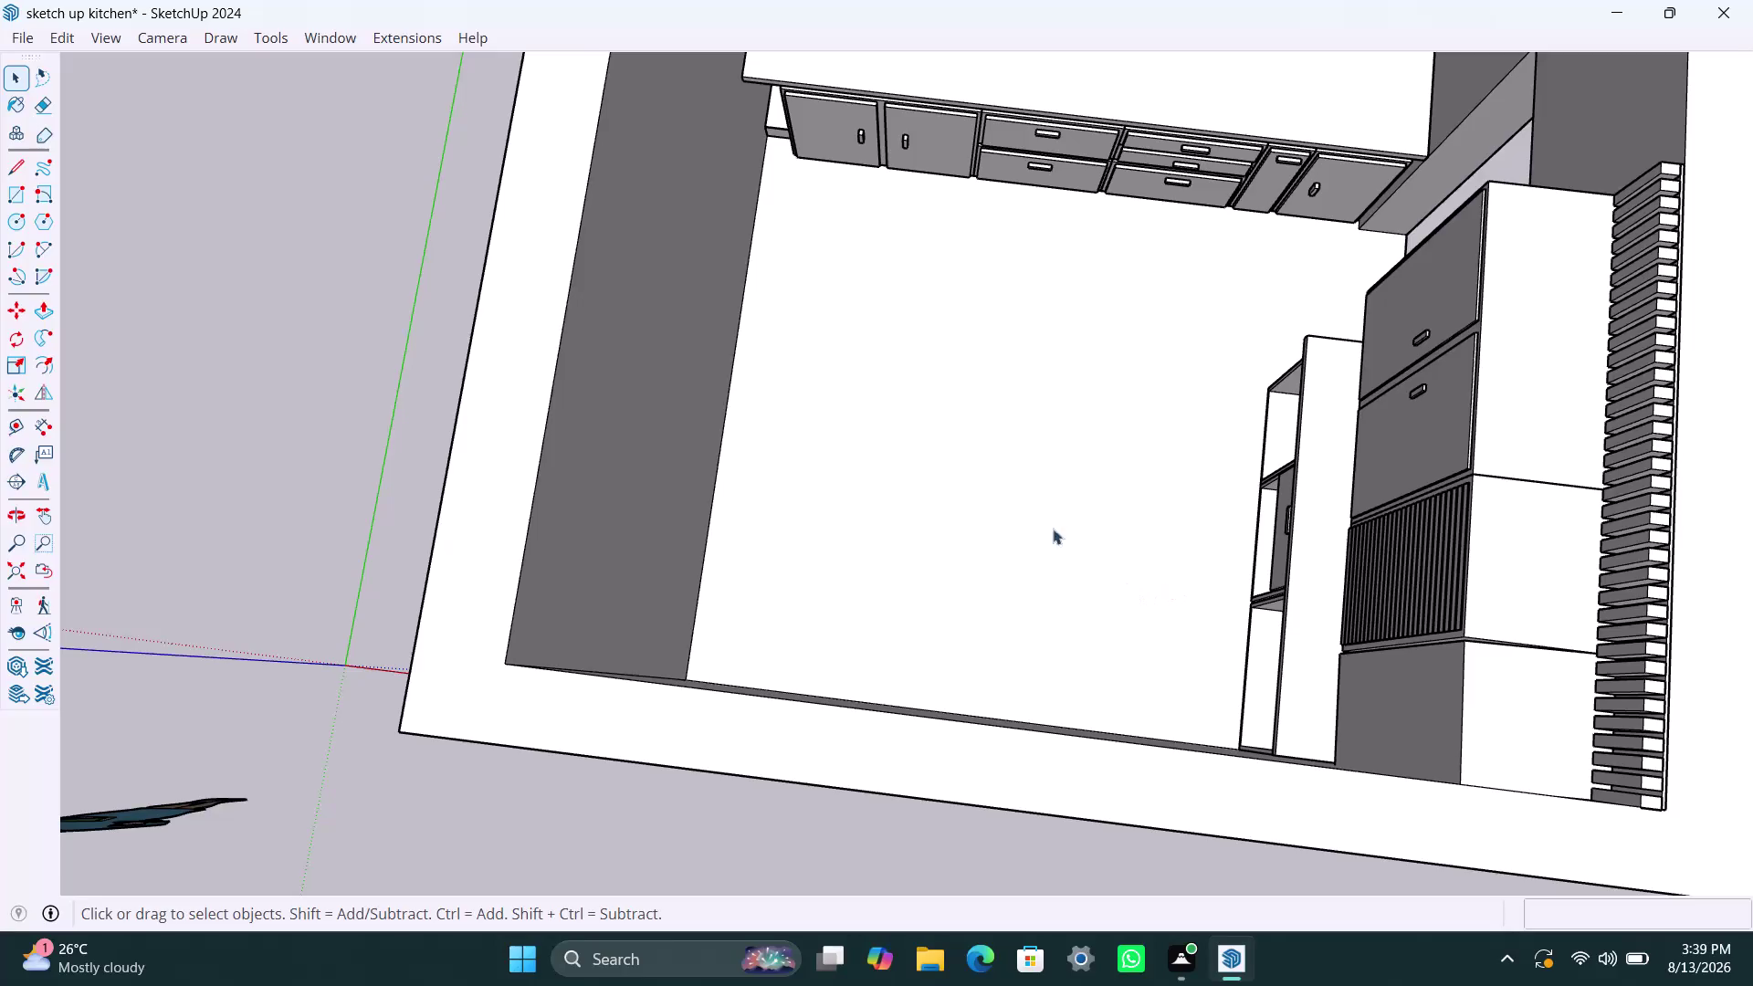
Orbit above the room, looking down over the tall units and front wall.
scroll(down, 3)
scroll(down, 3)
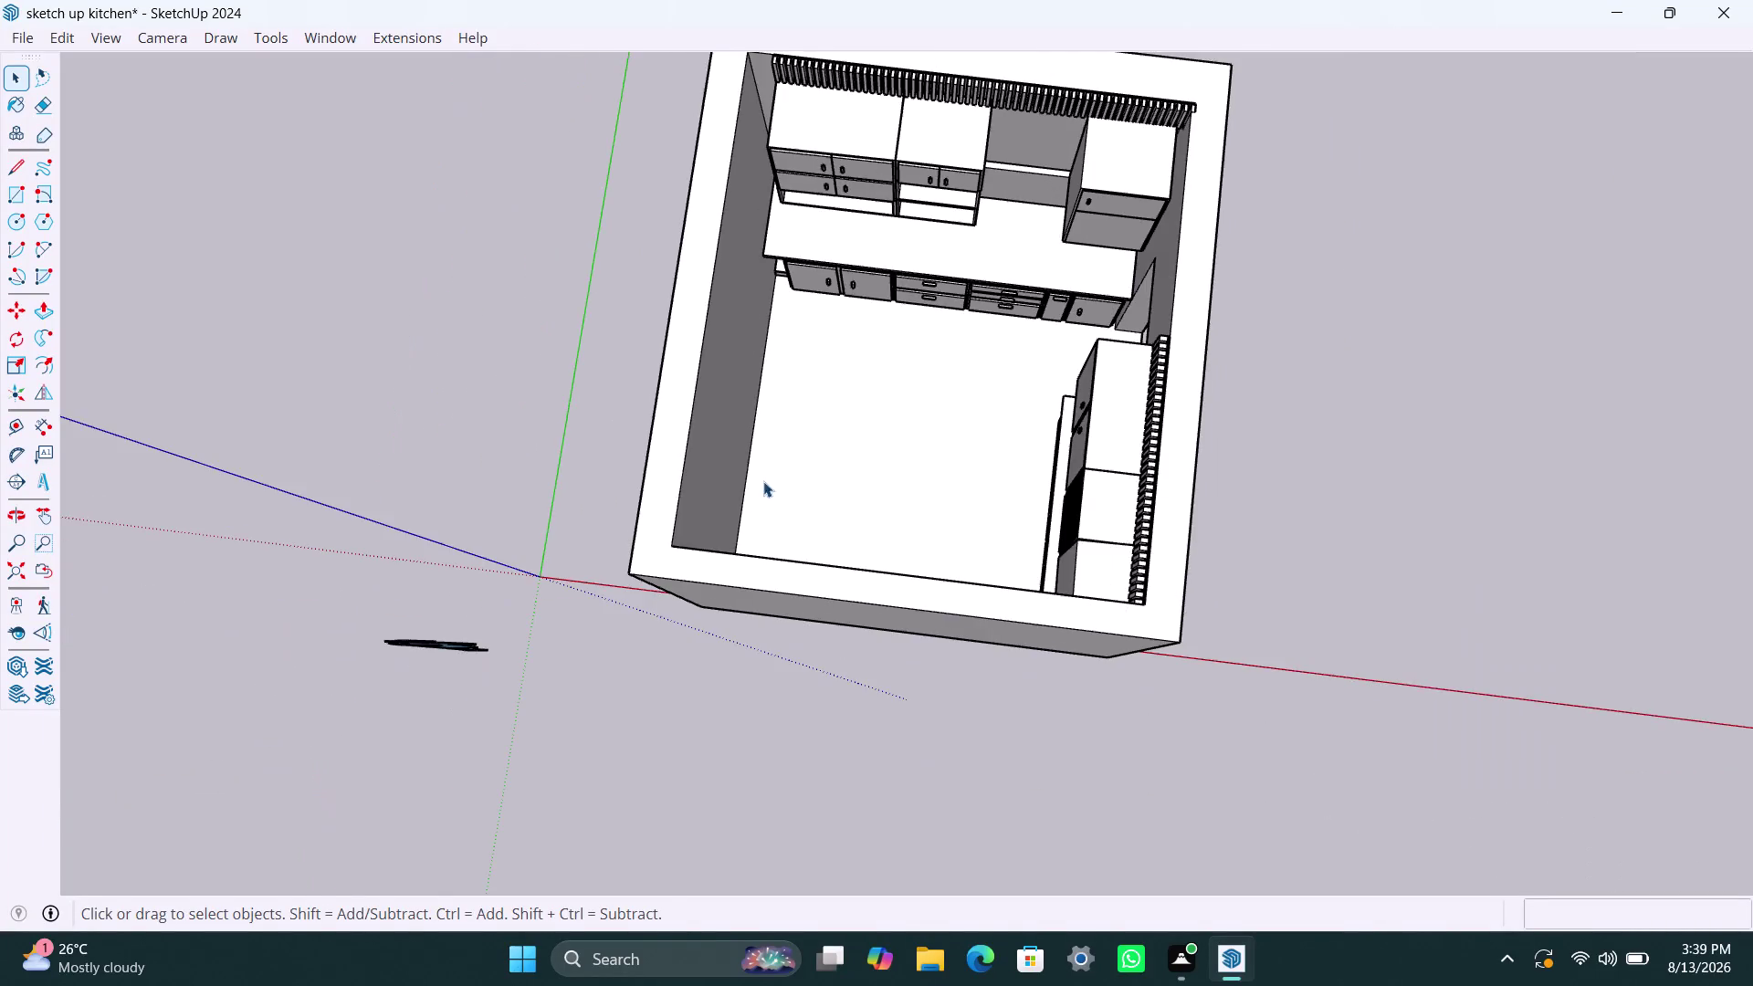
middle_drag(747, 521, 1437, 566)
scroll(down, 3)
scroll(up, 3)
middle_drag(758, 559, 759, 563)
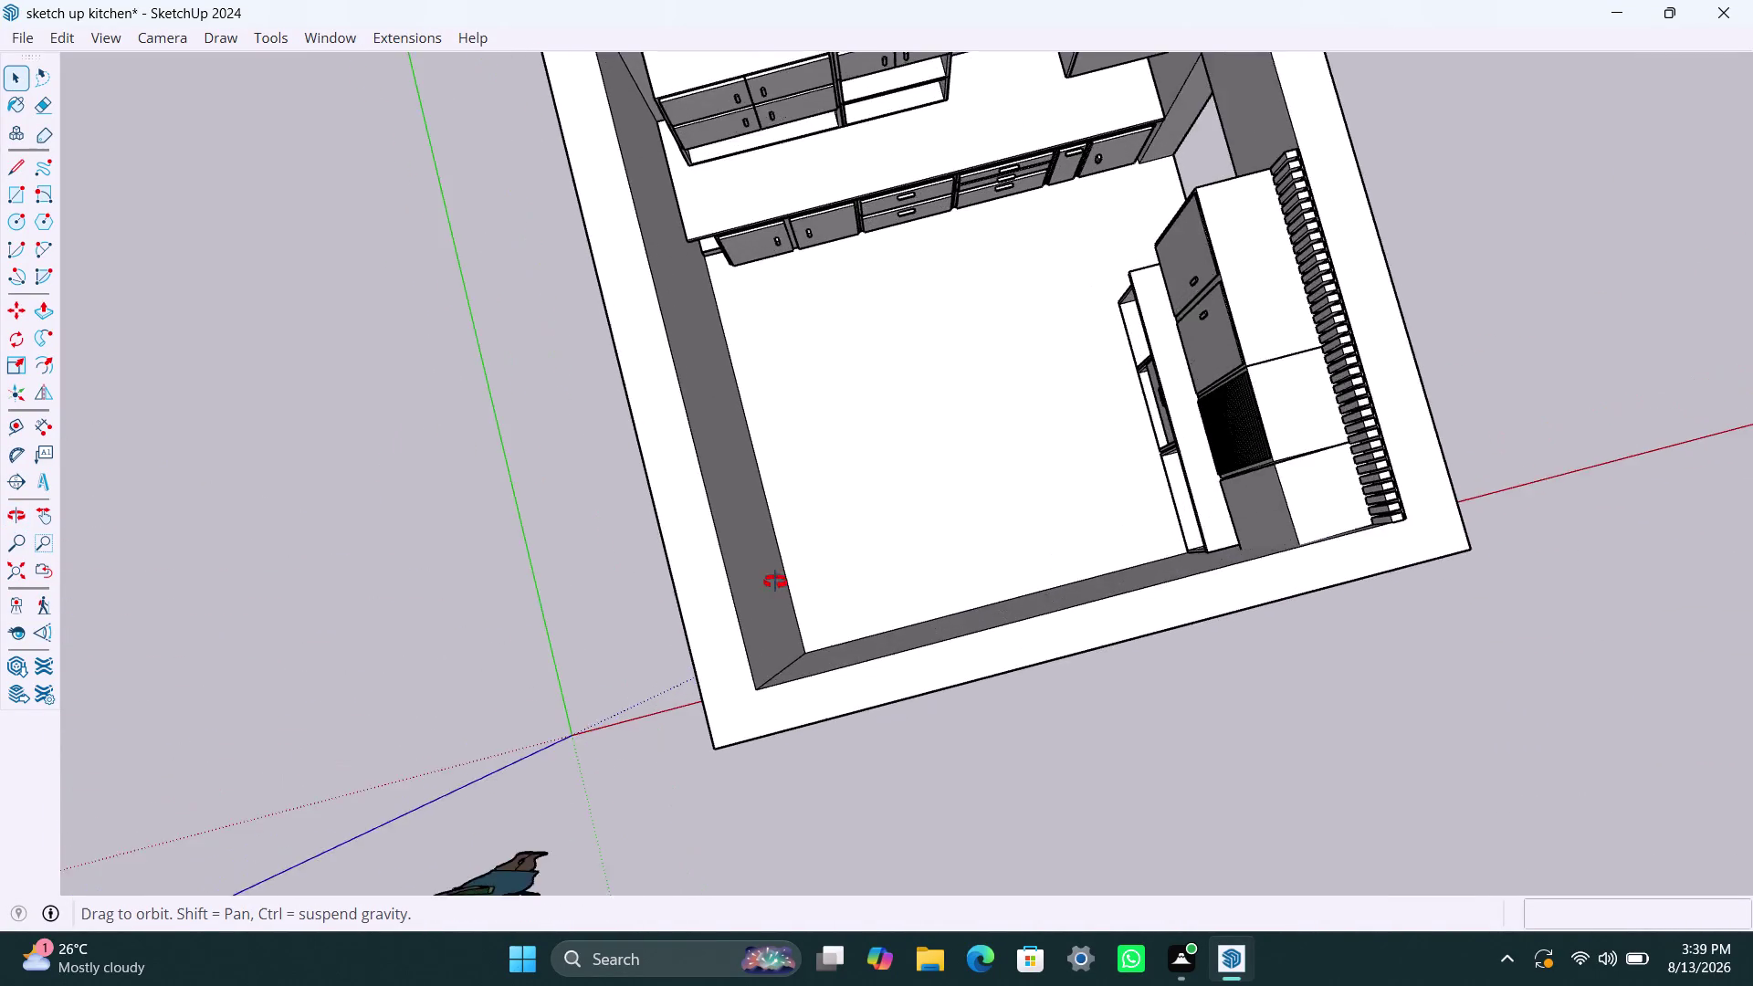
middle_drag(759, 563, 984, 494)
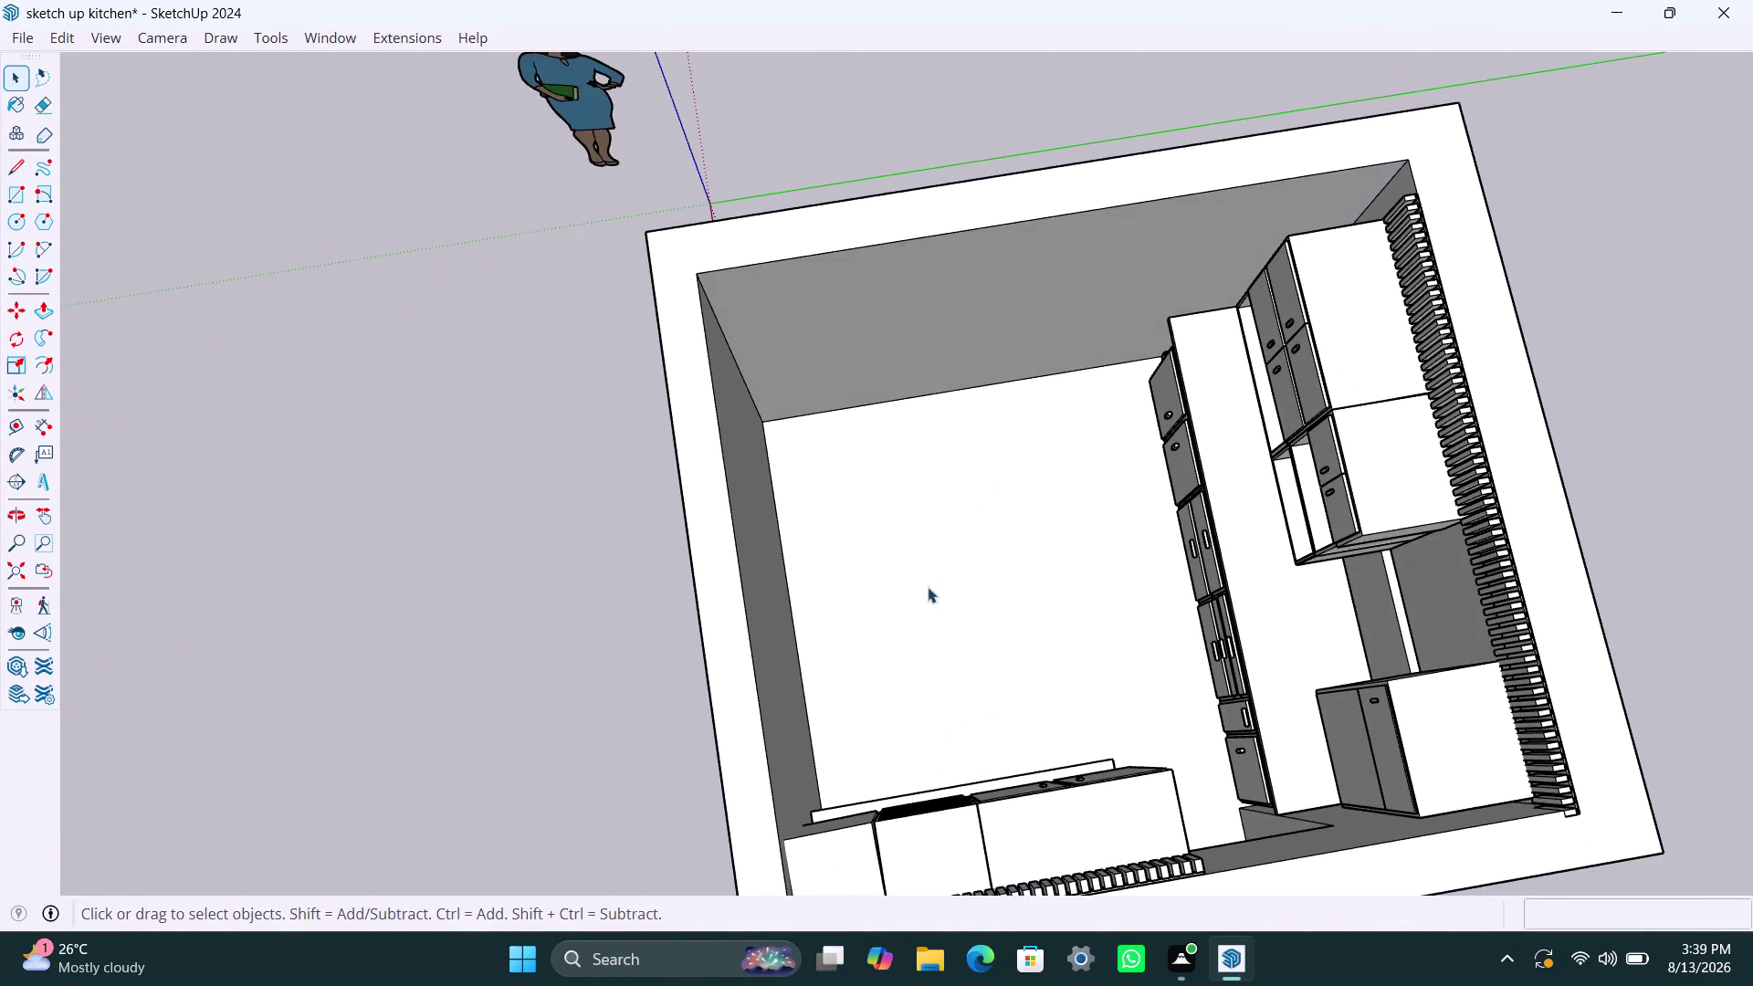
scroll(up, 3)
middle_drag(800, 641, 1496, 499)
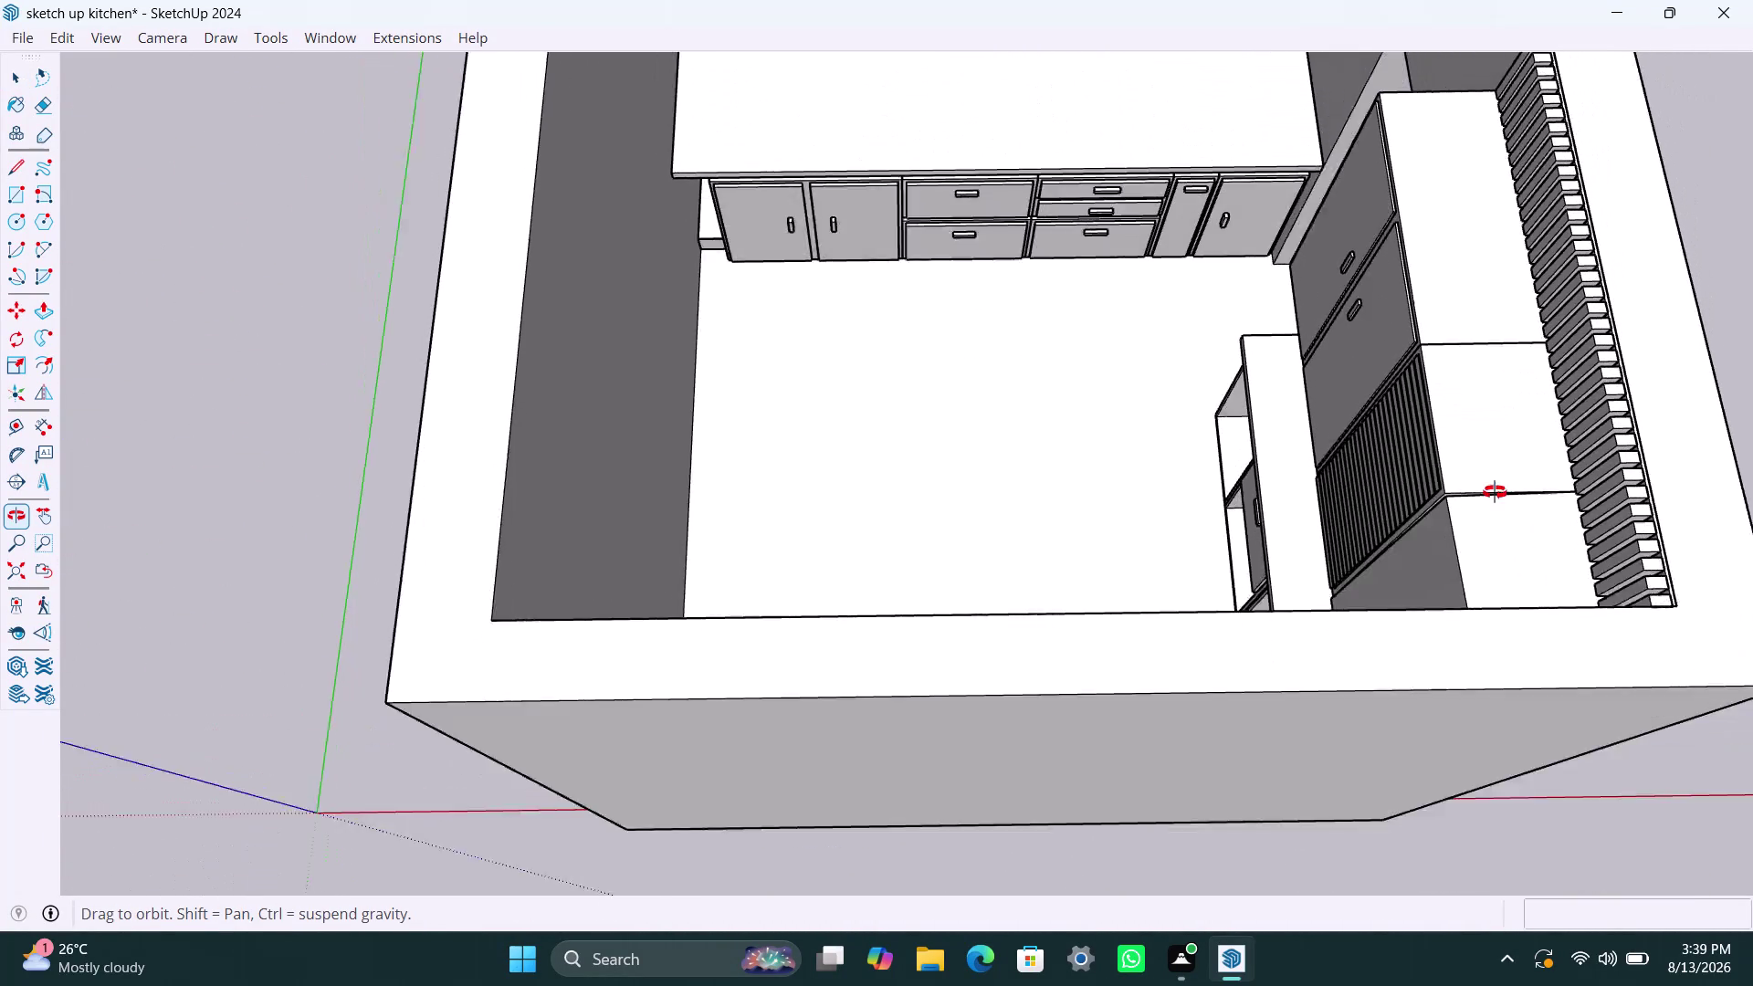
middle_drag(1496, 499, 1482, 486)
scroll(up, 3)
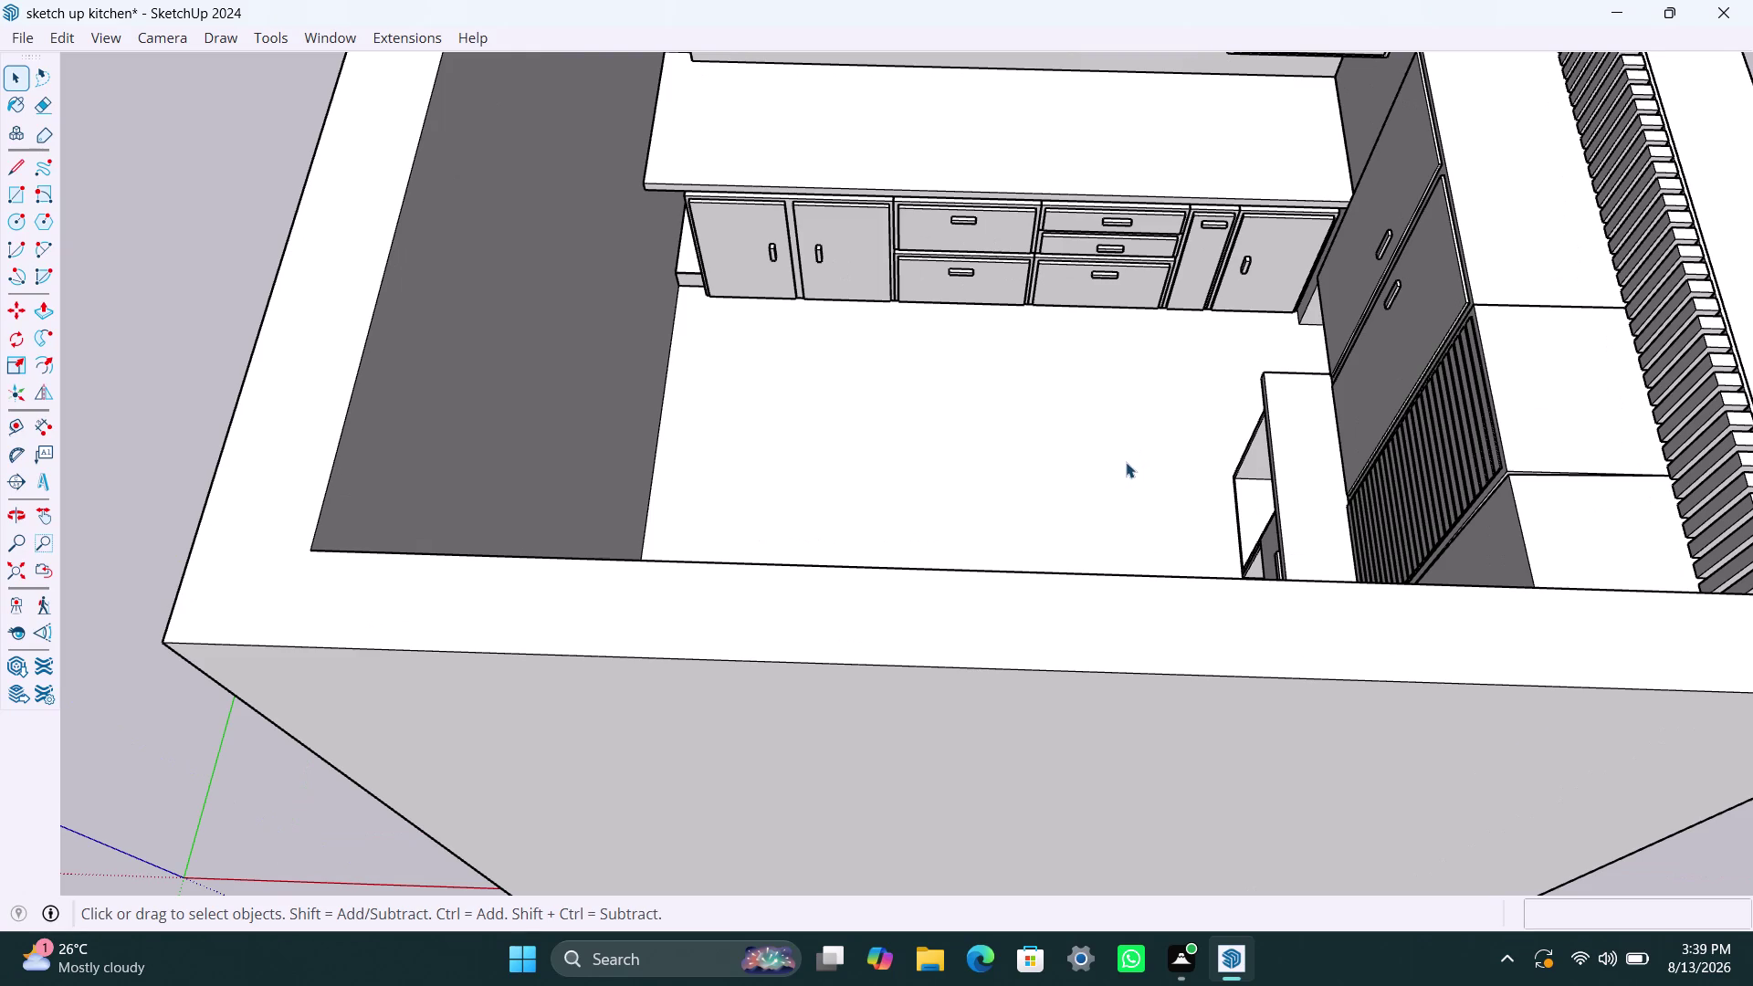
Orbit past the tall units, slatted panel and wall cabinets, settling on the countertop.
middle_drag(1127, 452, 1087, 763)
scroll(up, 3)
middle_drag(1037, 704, 1043, 636)
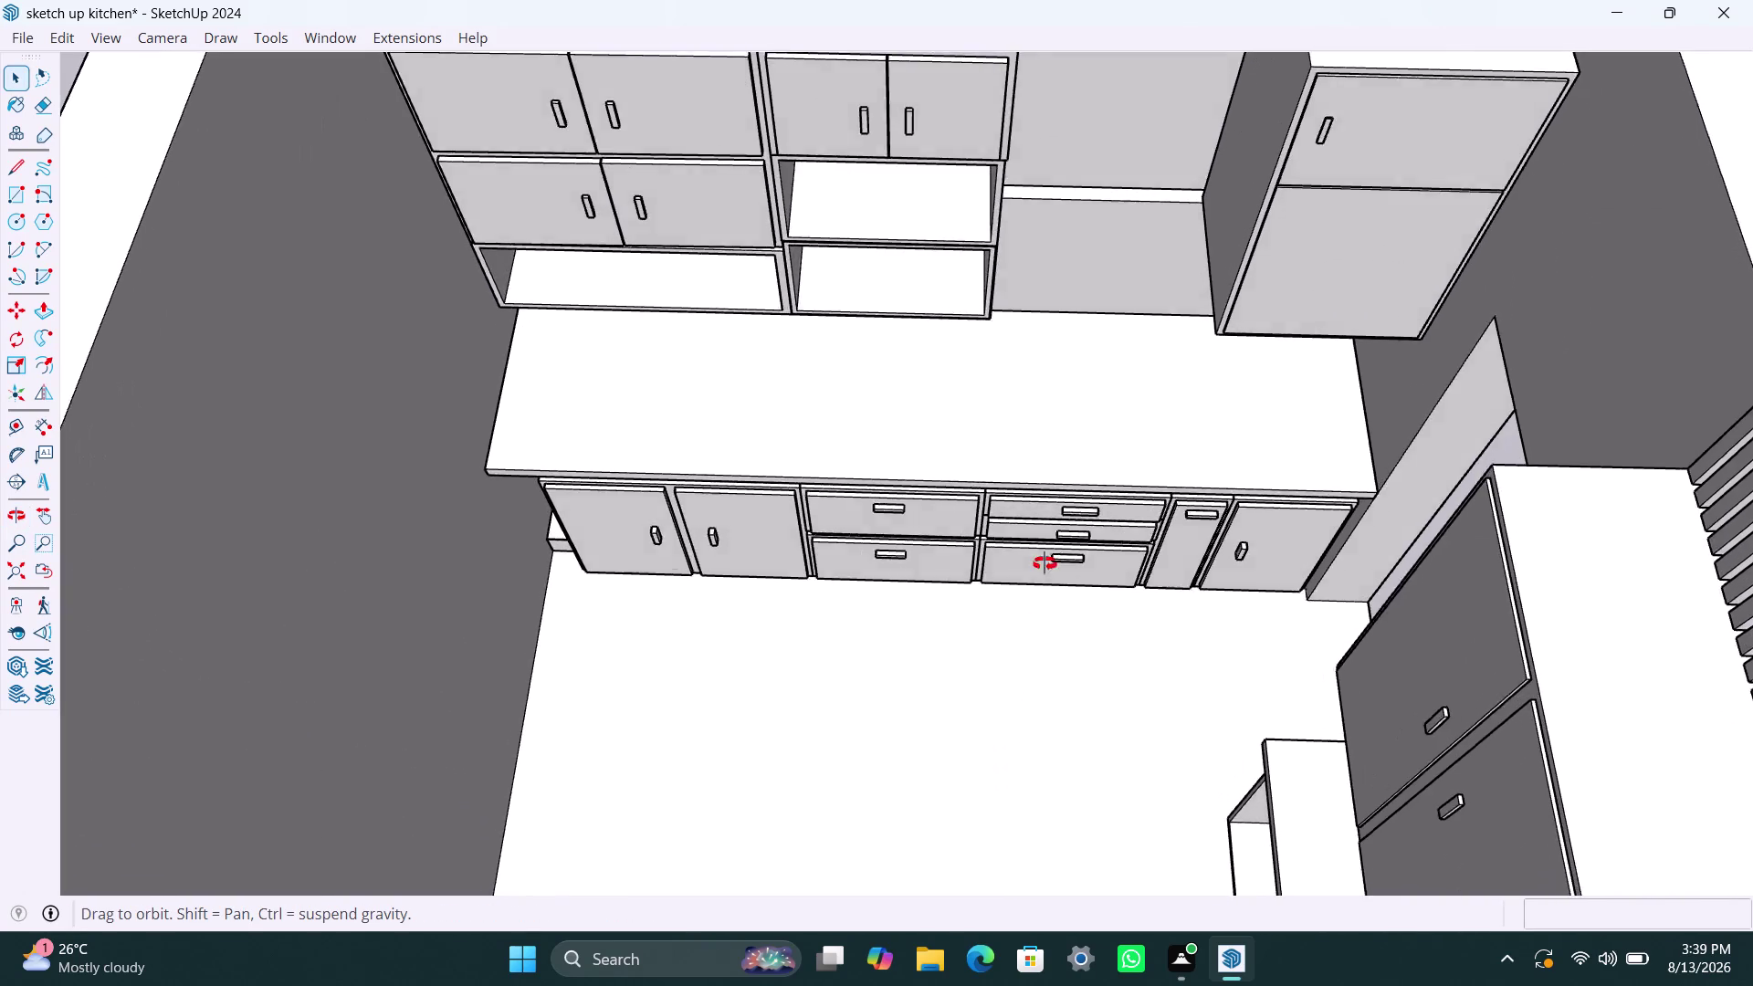
middle_drag(1043, 637, 1045, 407)
scroll(down, 3)
middle_drag(1068, 438, 1051, 588)
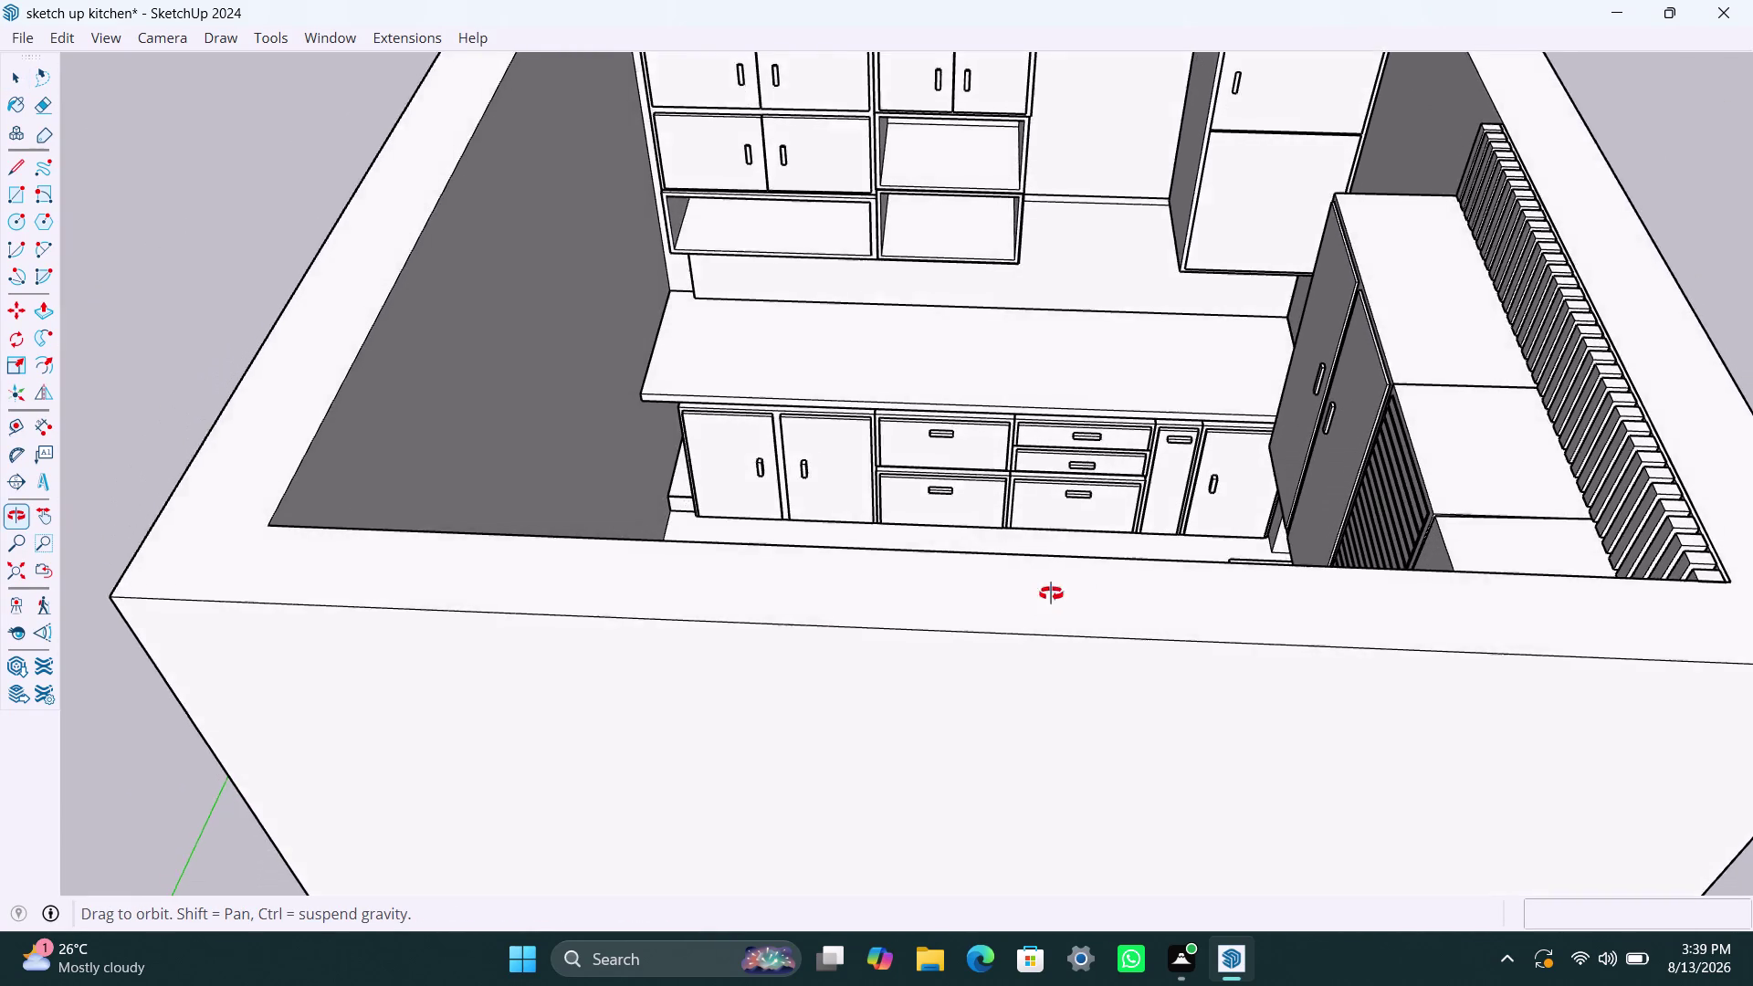
middle_drag(1051, 588, 1117, 664)
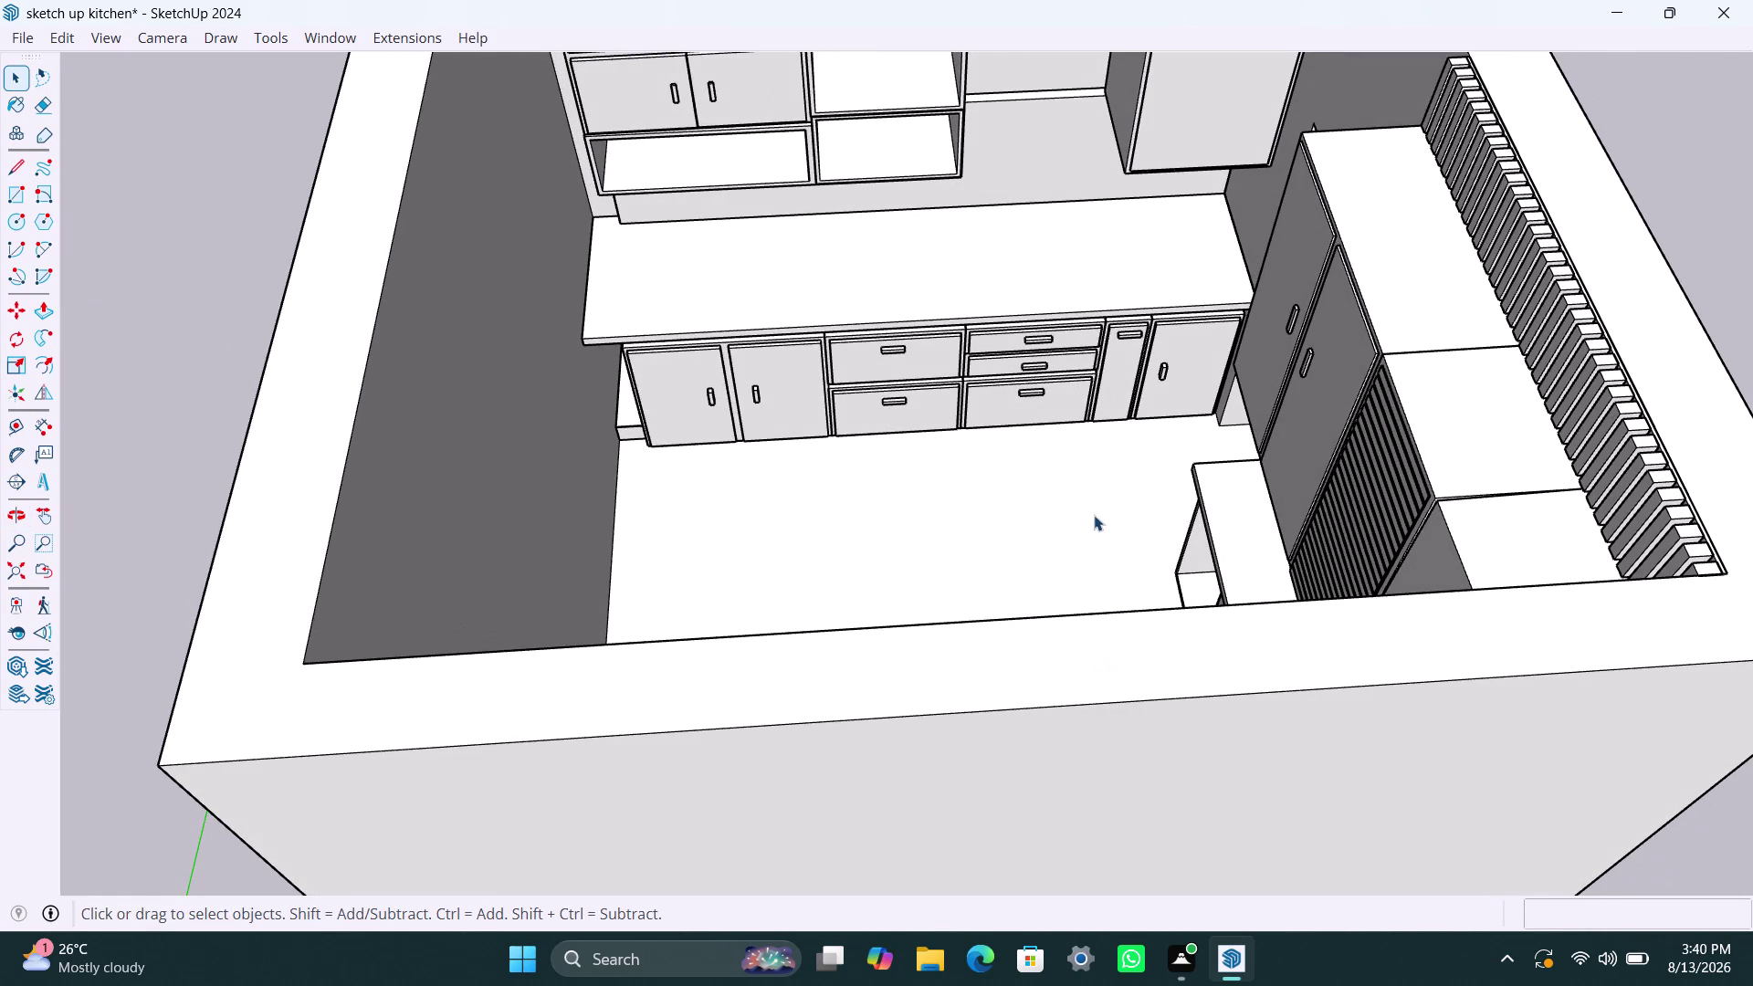
middle_drag(1096, 506, 1019, 746)
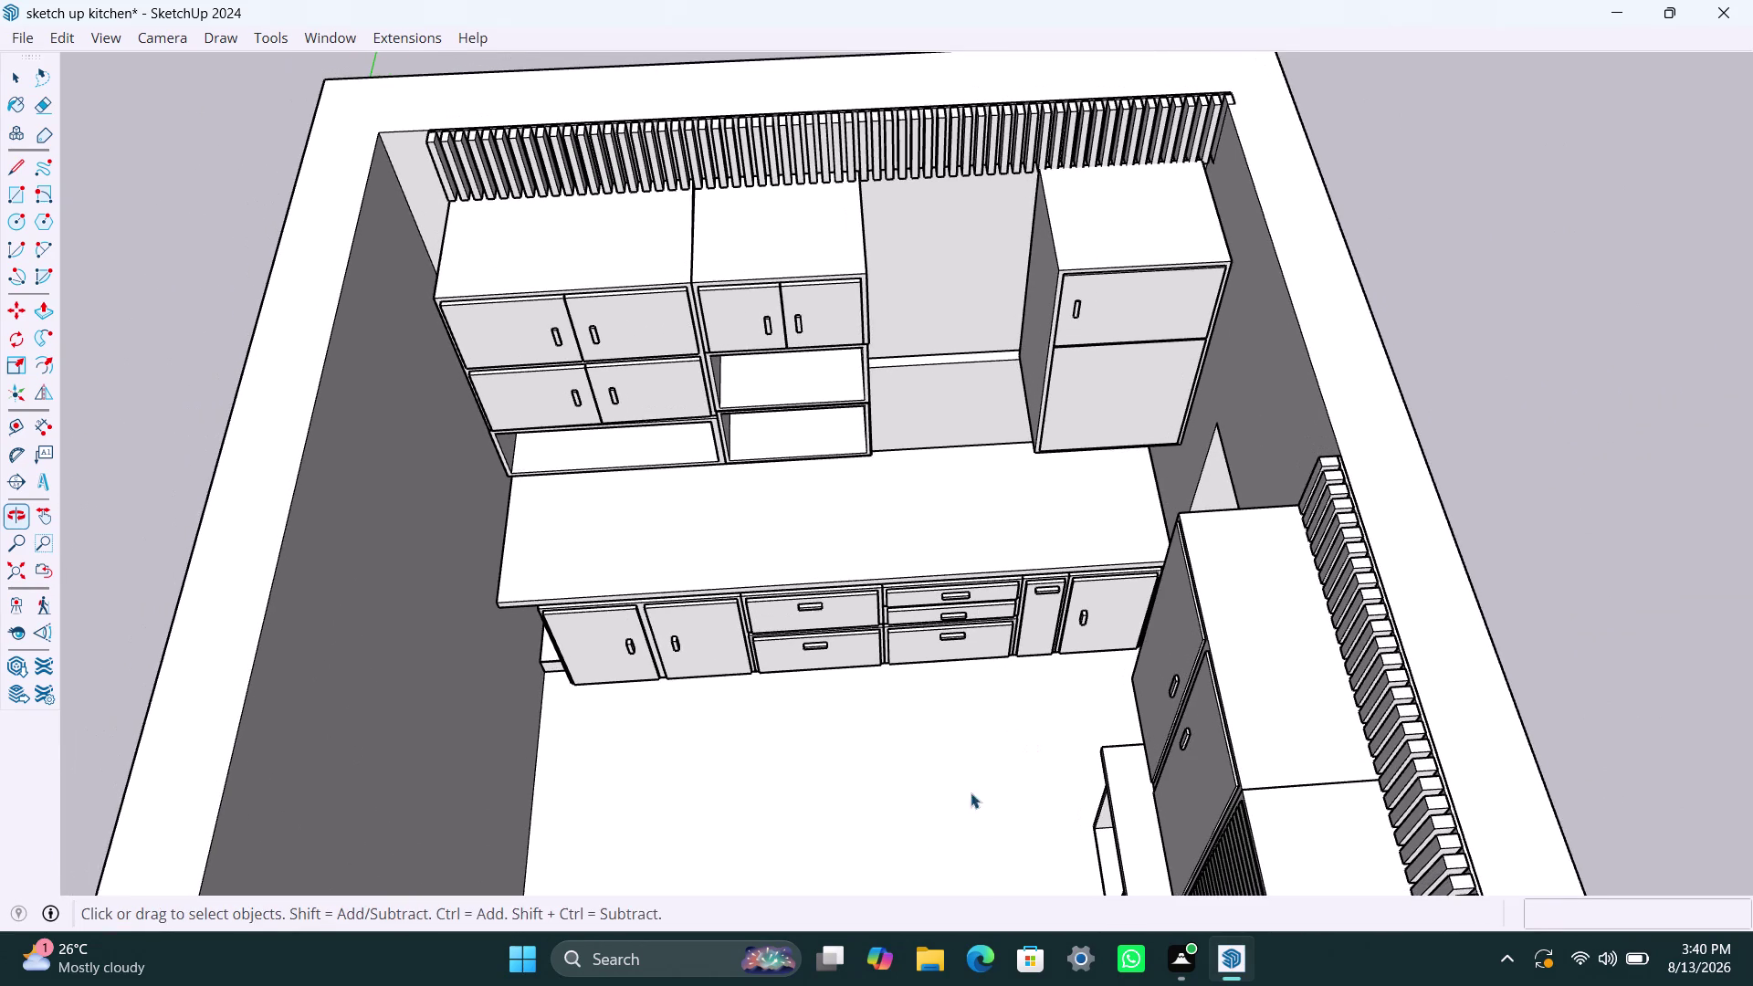
scroll(up, 3)
middle_drag(913, 826, 893, 680)
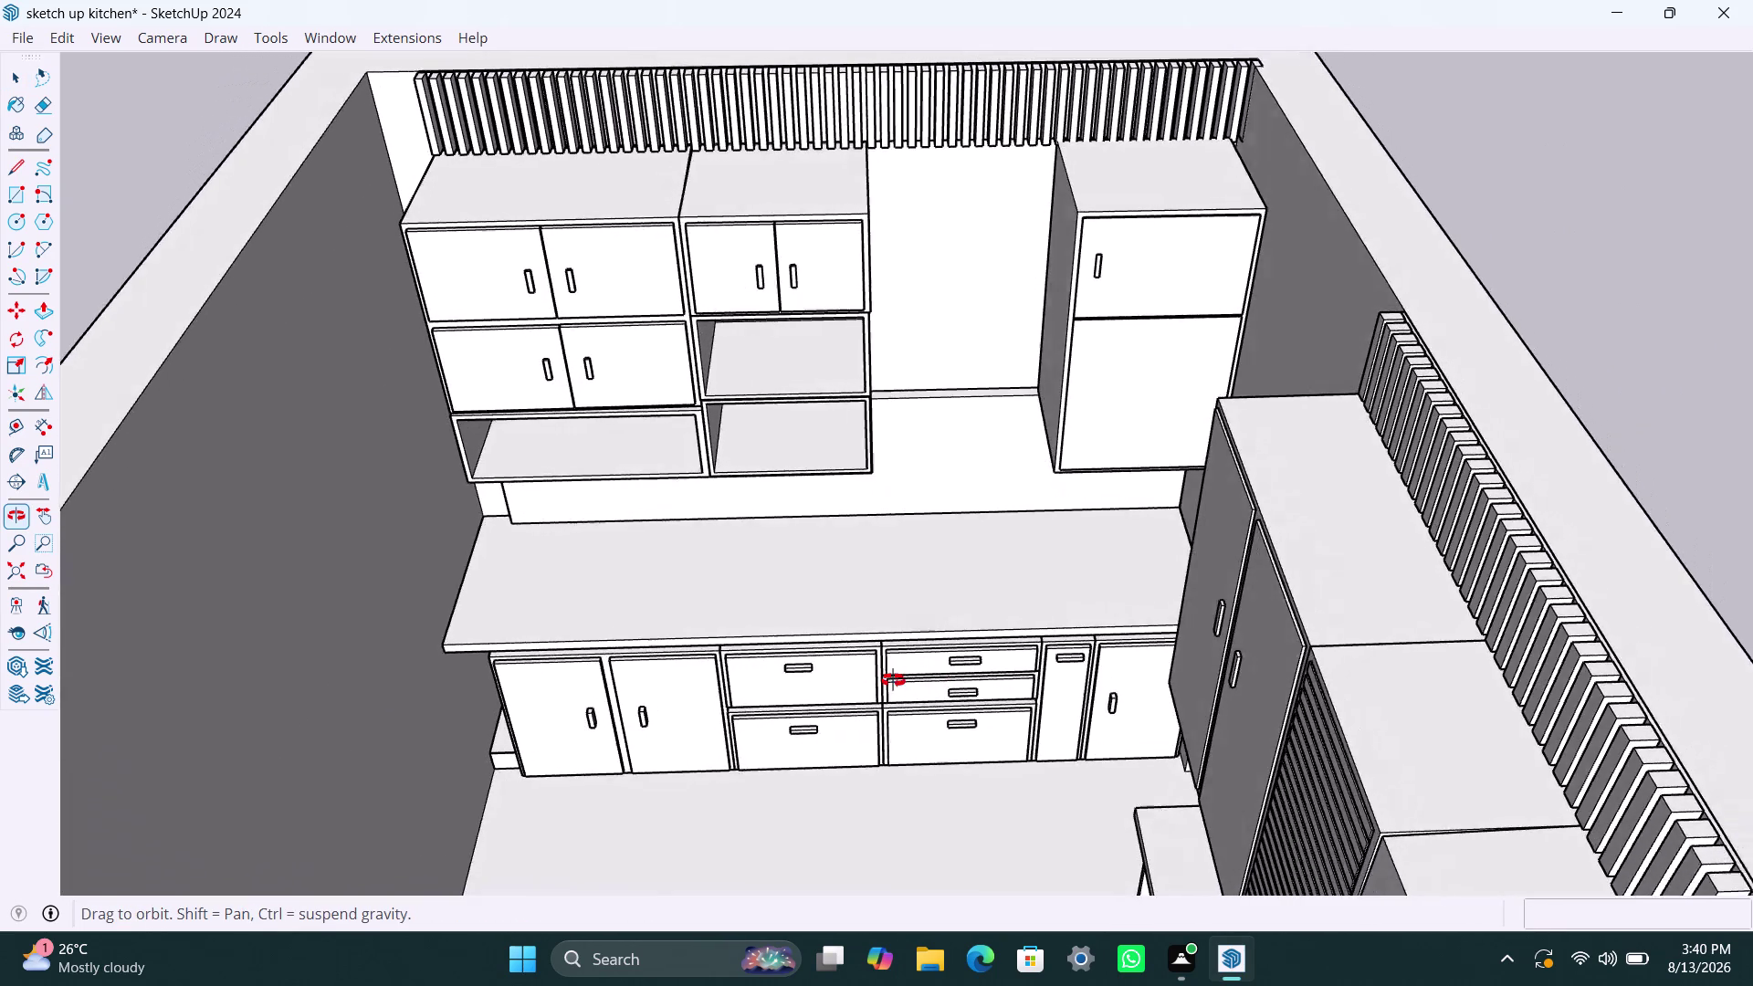
middle_drag(893, 681, 876, 677)
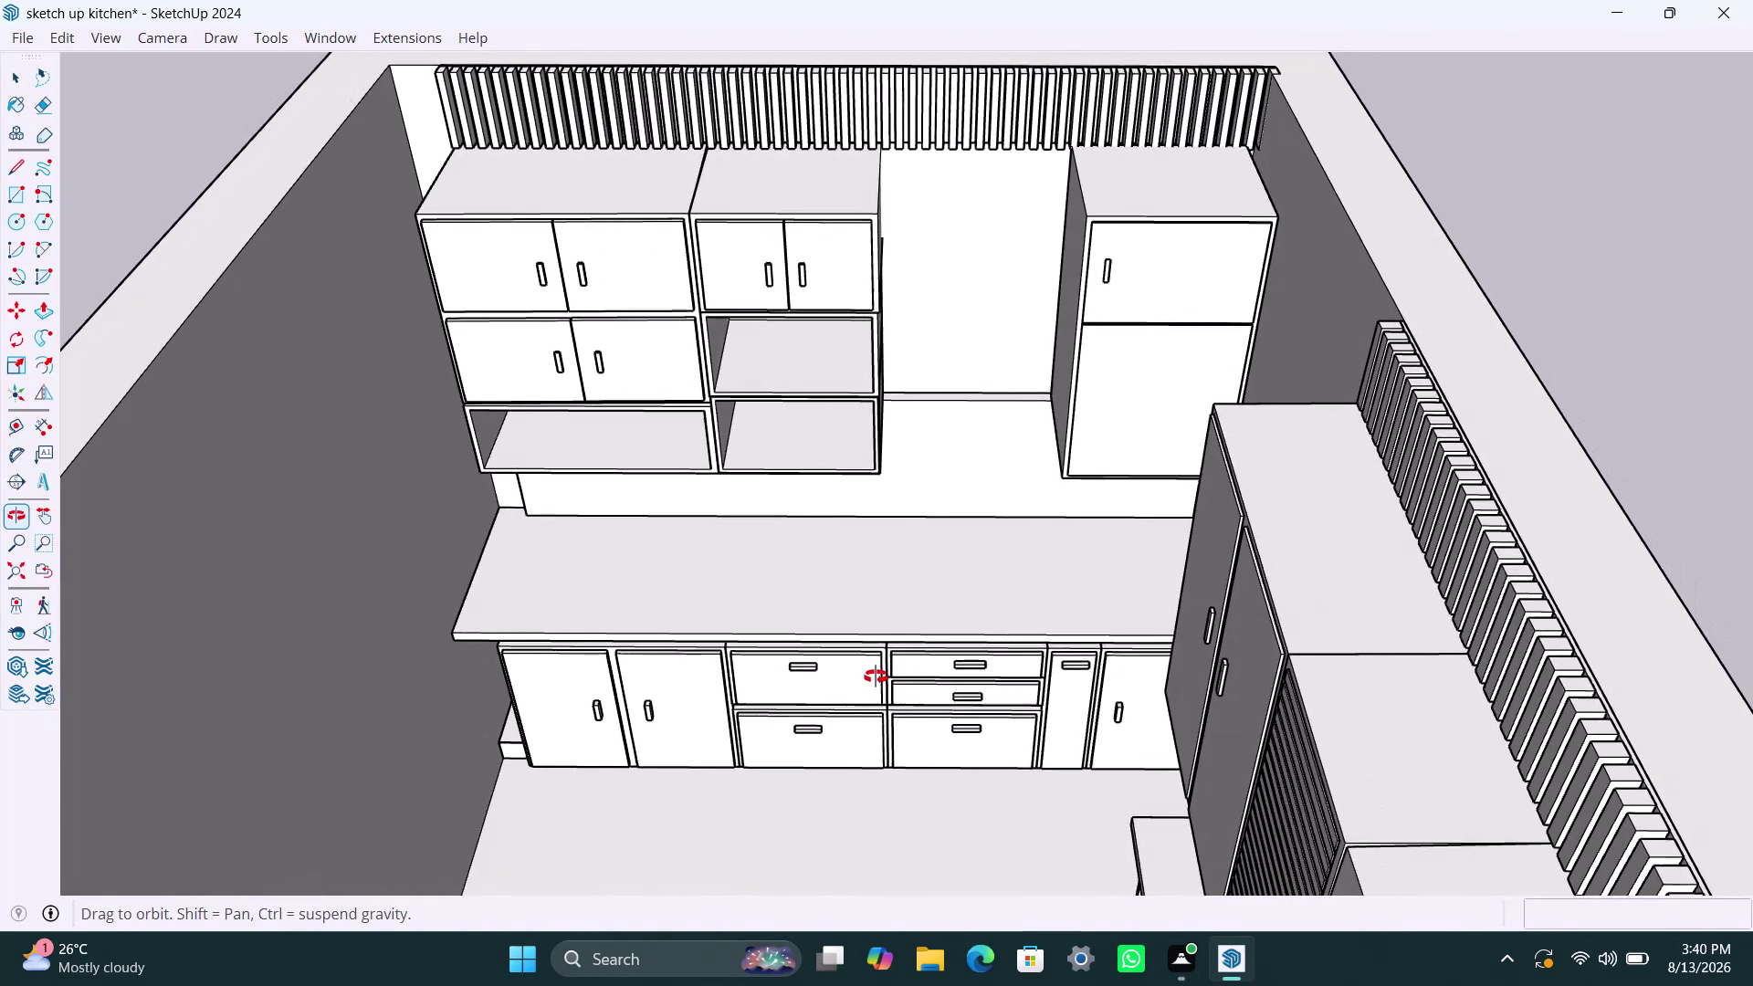
middle_drag(876, 677, 880, 676)
Orbit out to the whole cabinet wall with the slatted panel in view.
scroll(up, 3)
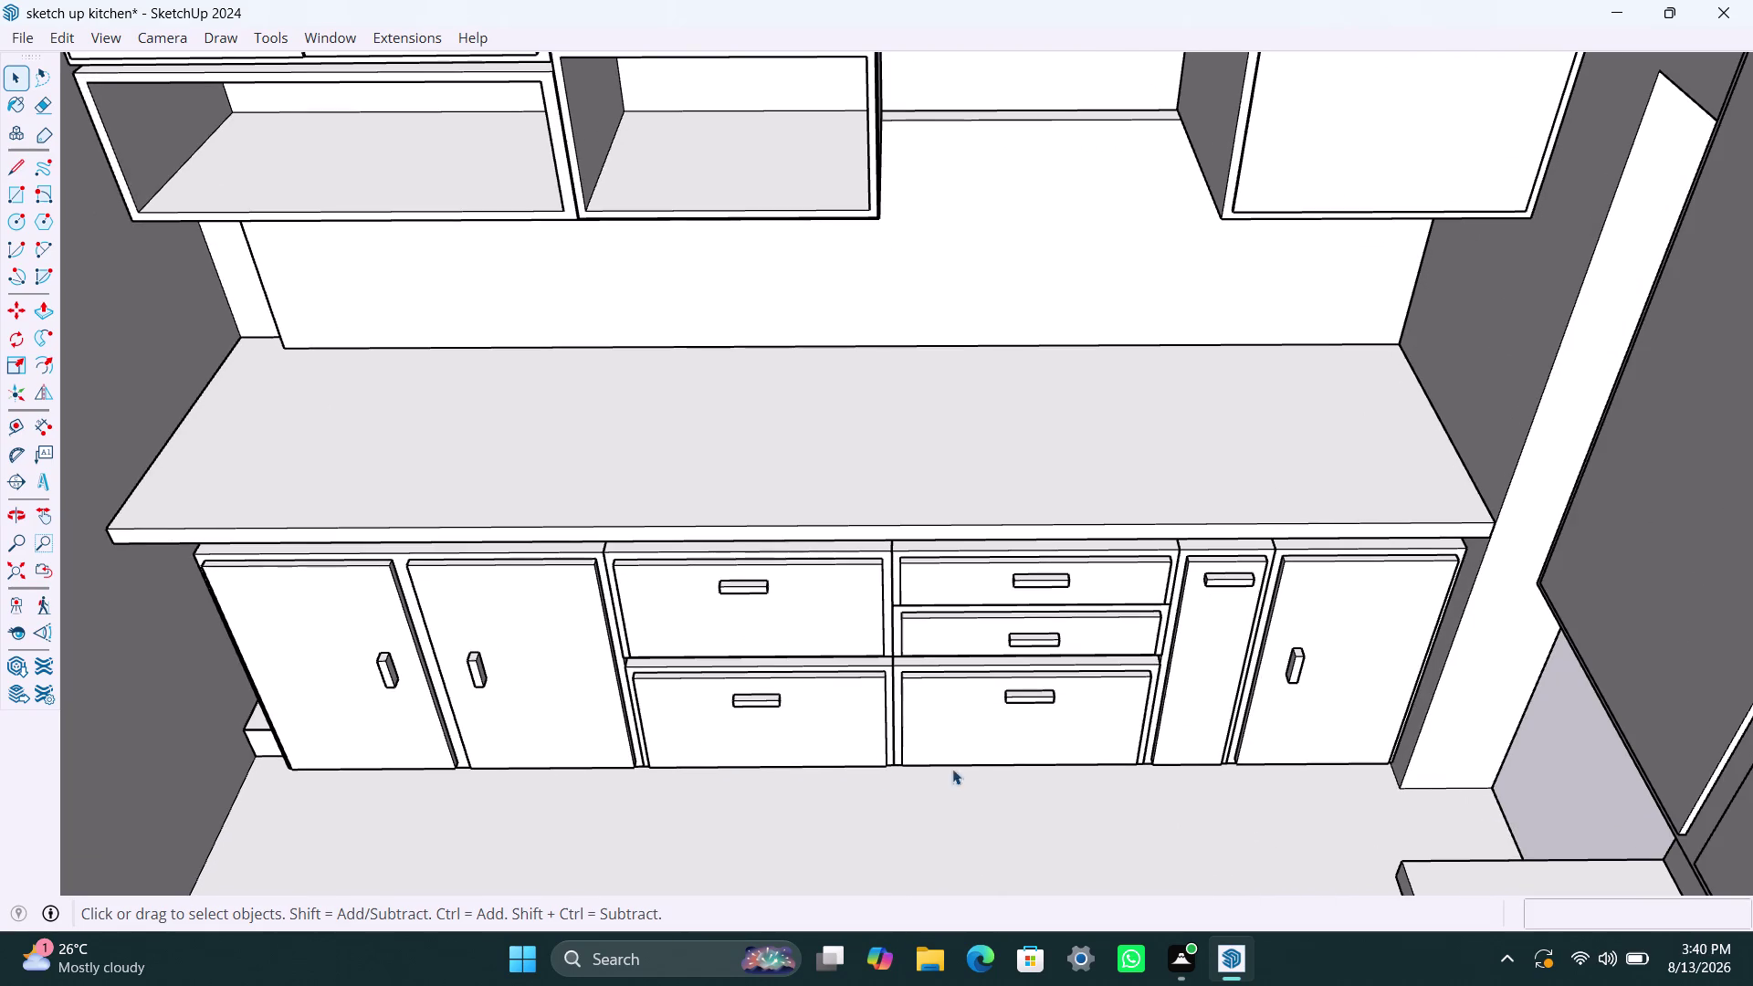
scroll(down, 3)
middle_drag(1004, 670, 1023, 735)
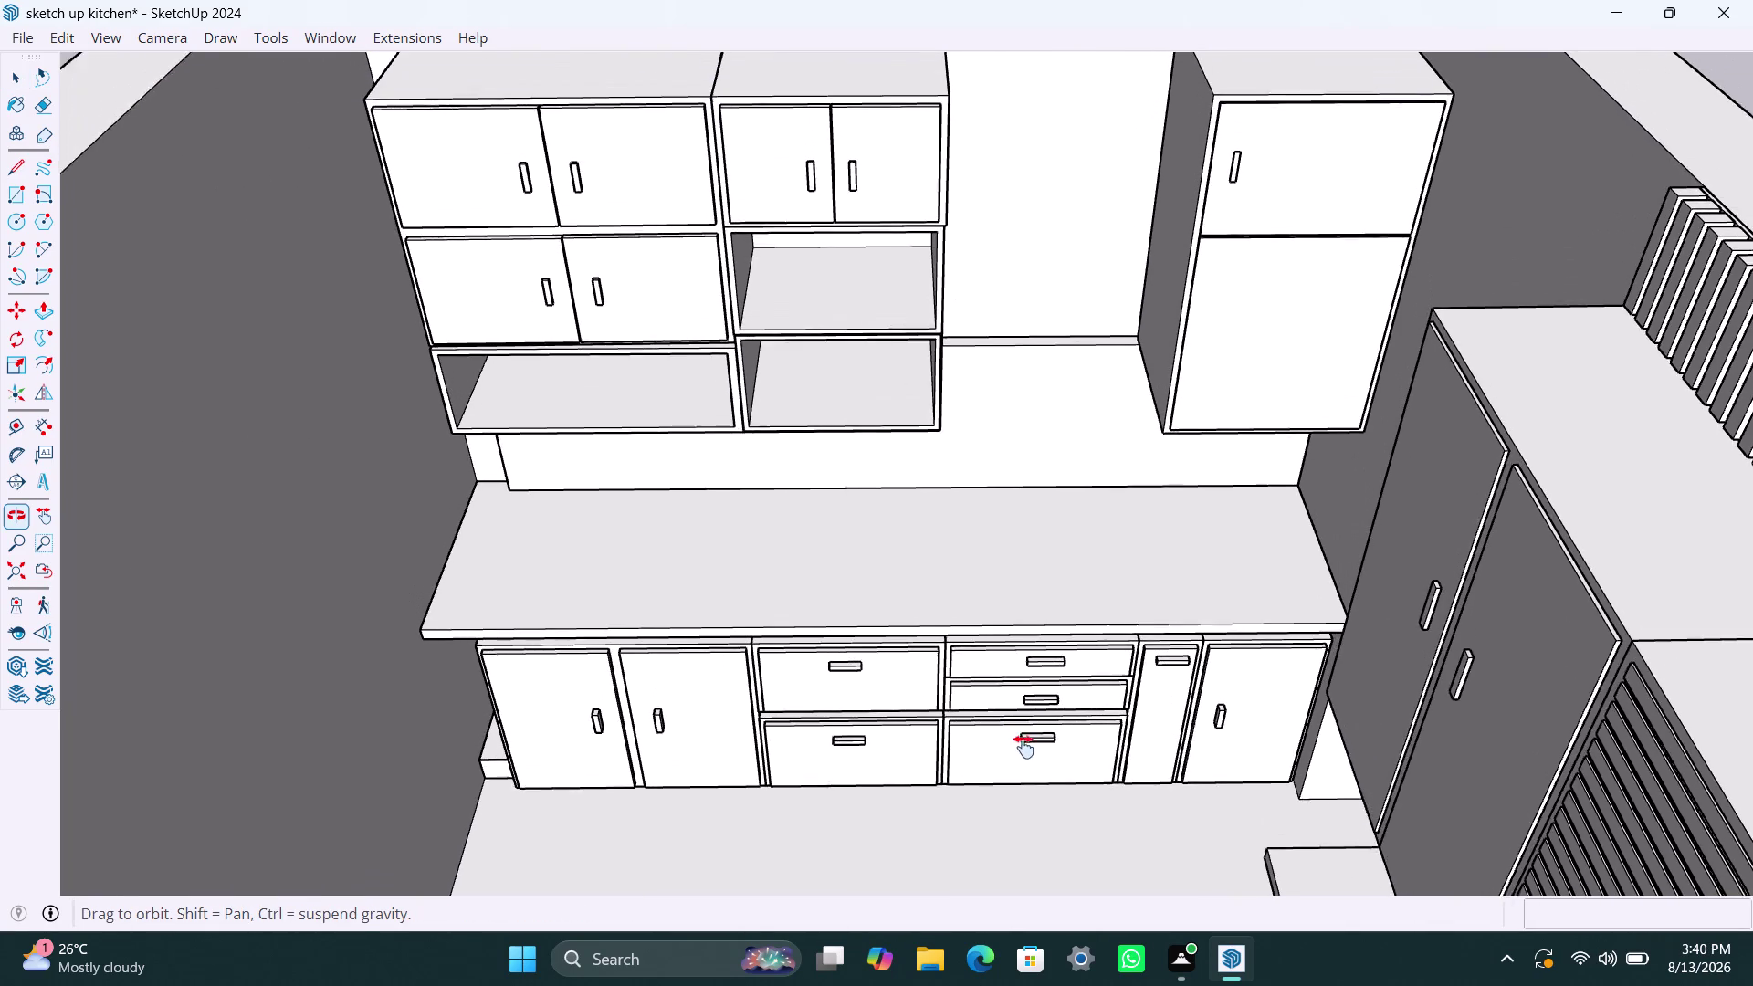
middle_drag(1024, 735, 1015, 805)
scroll(down, 3)
middle_drag(971, 708, 947, 764)
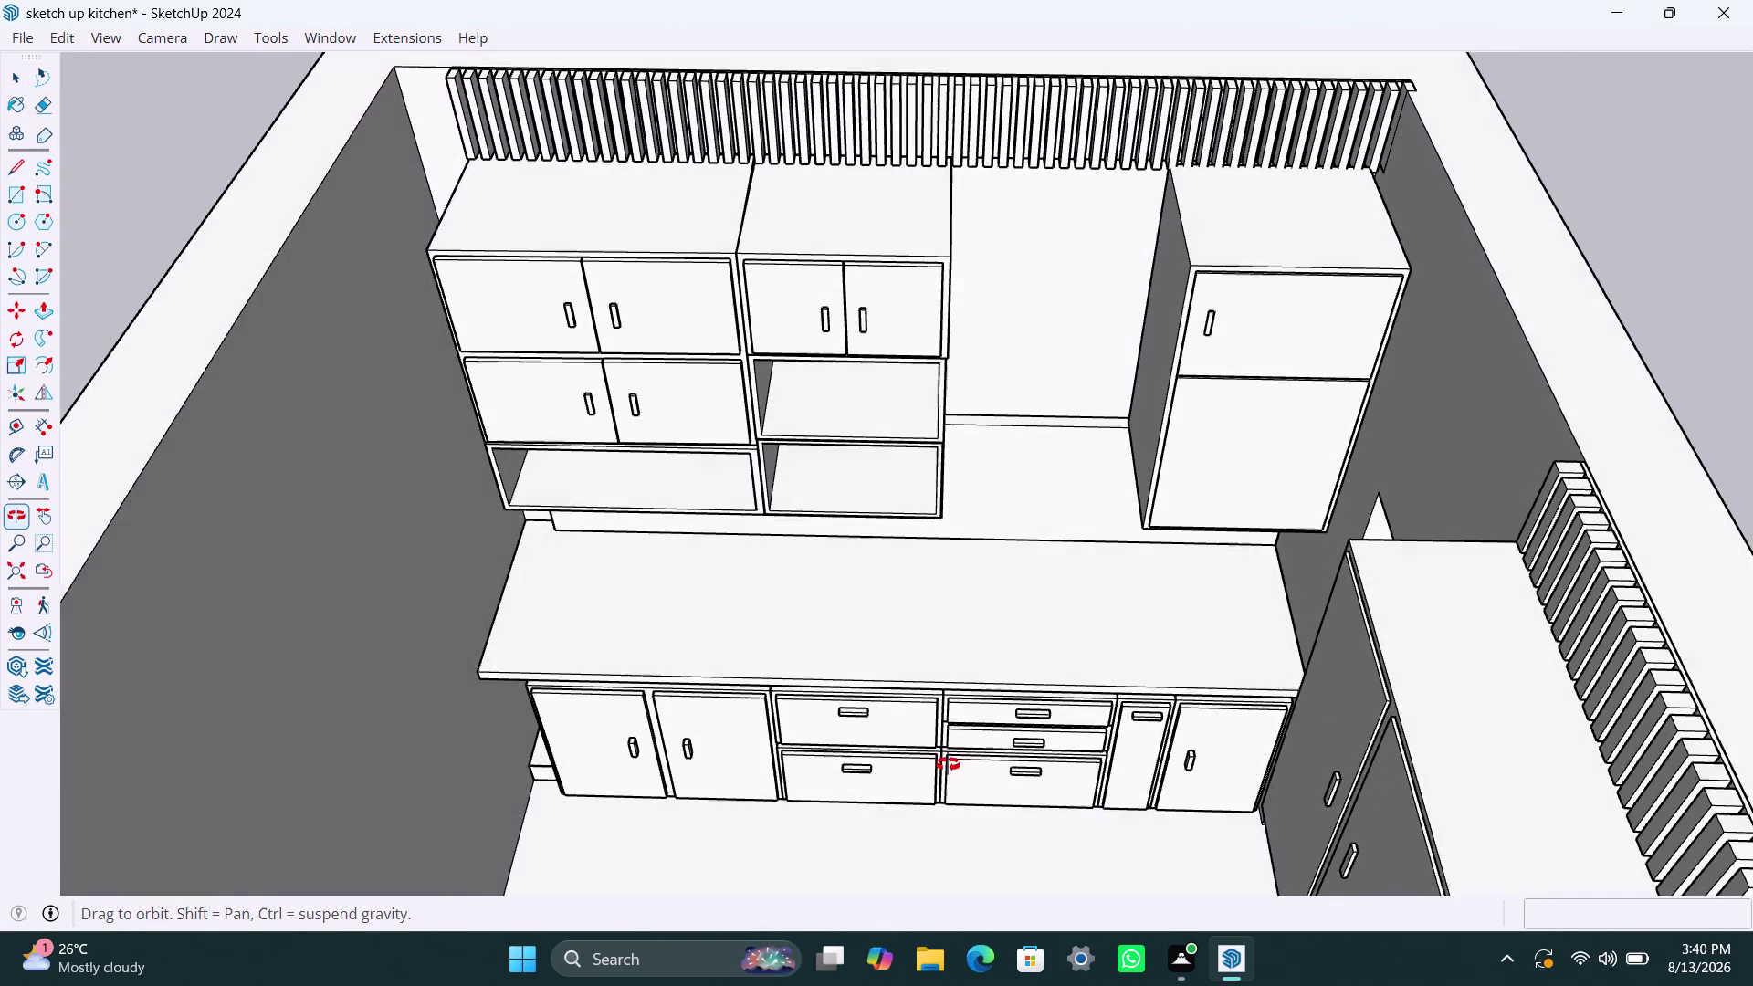
middle_drag(948, 764, 955, 699)
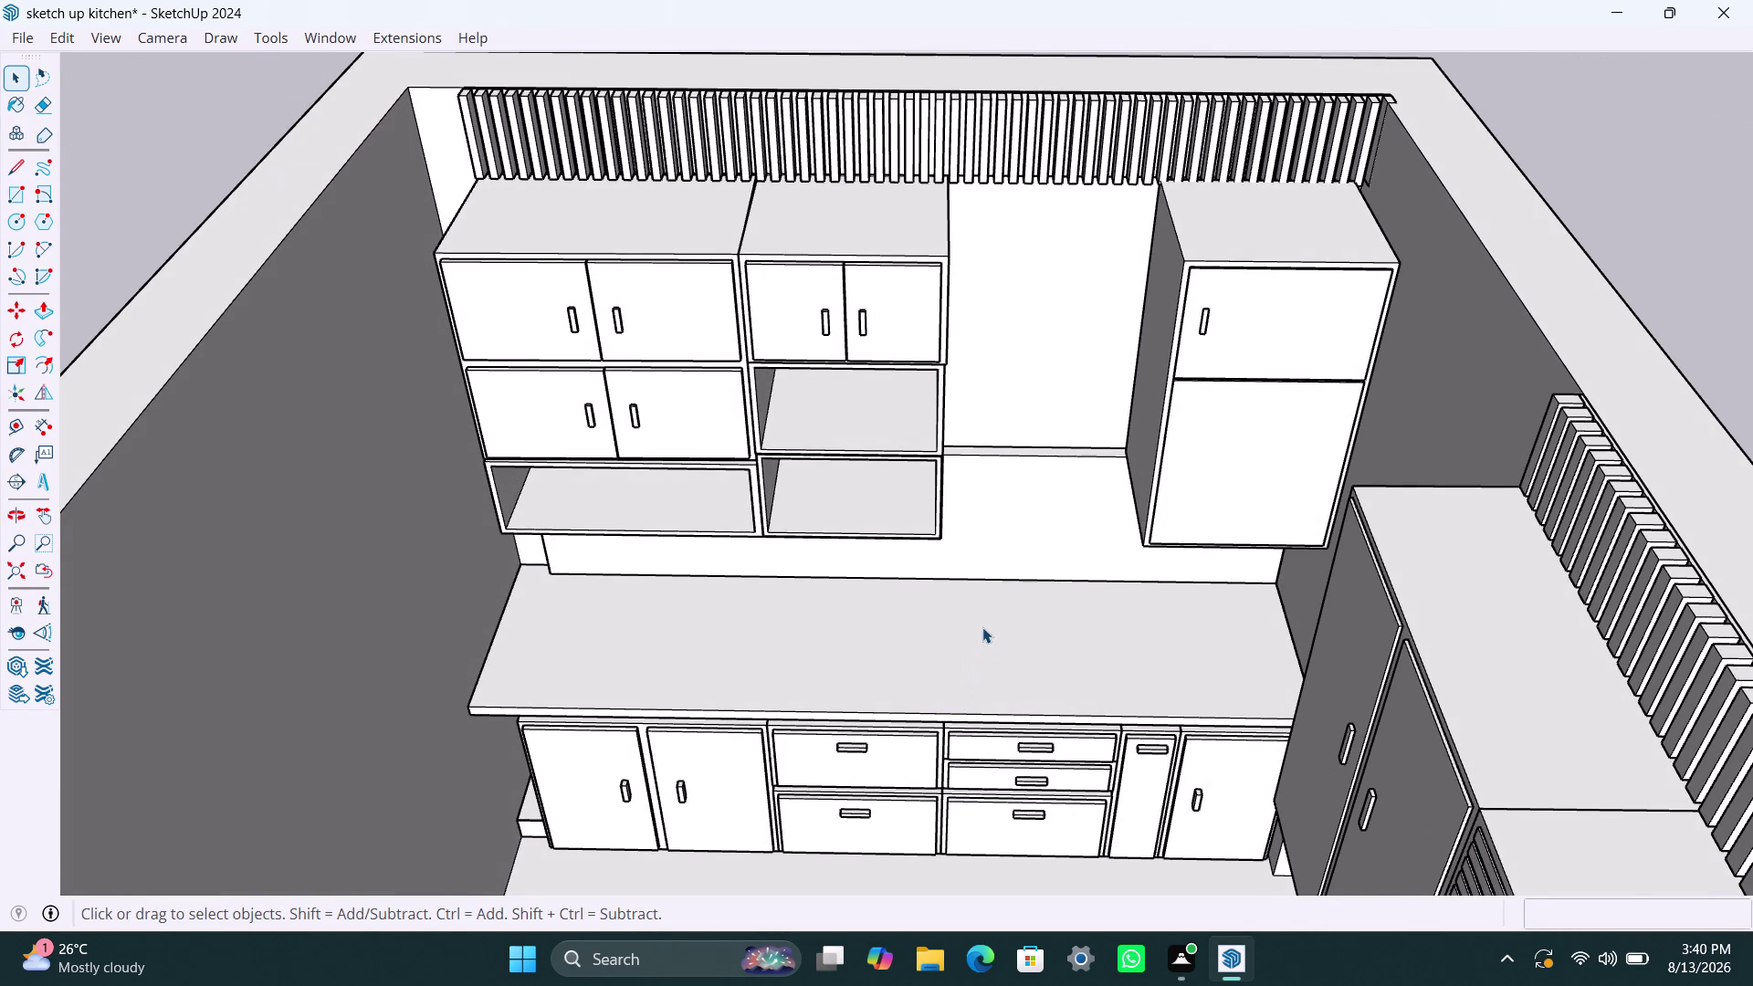
scroll(up, 3)
scroll(down, 3)
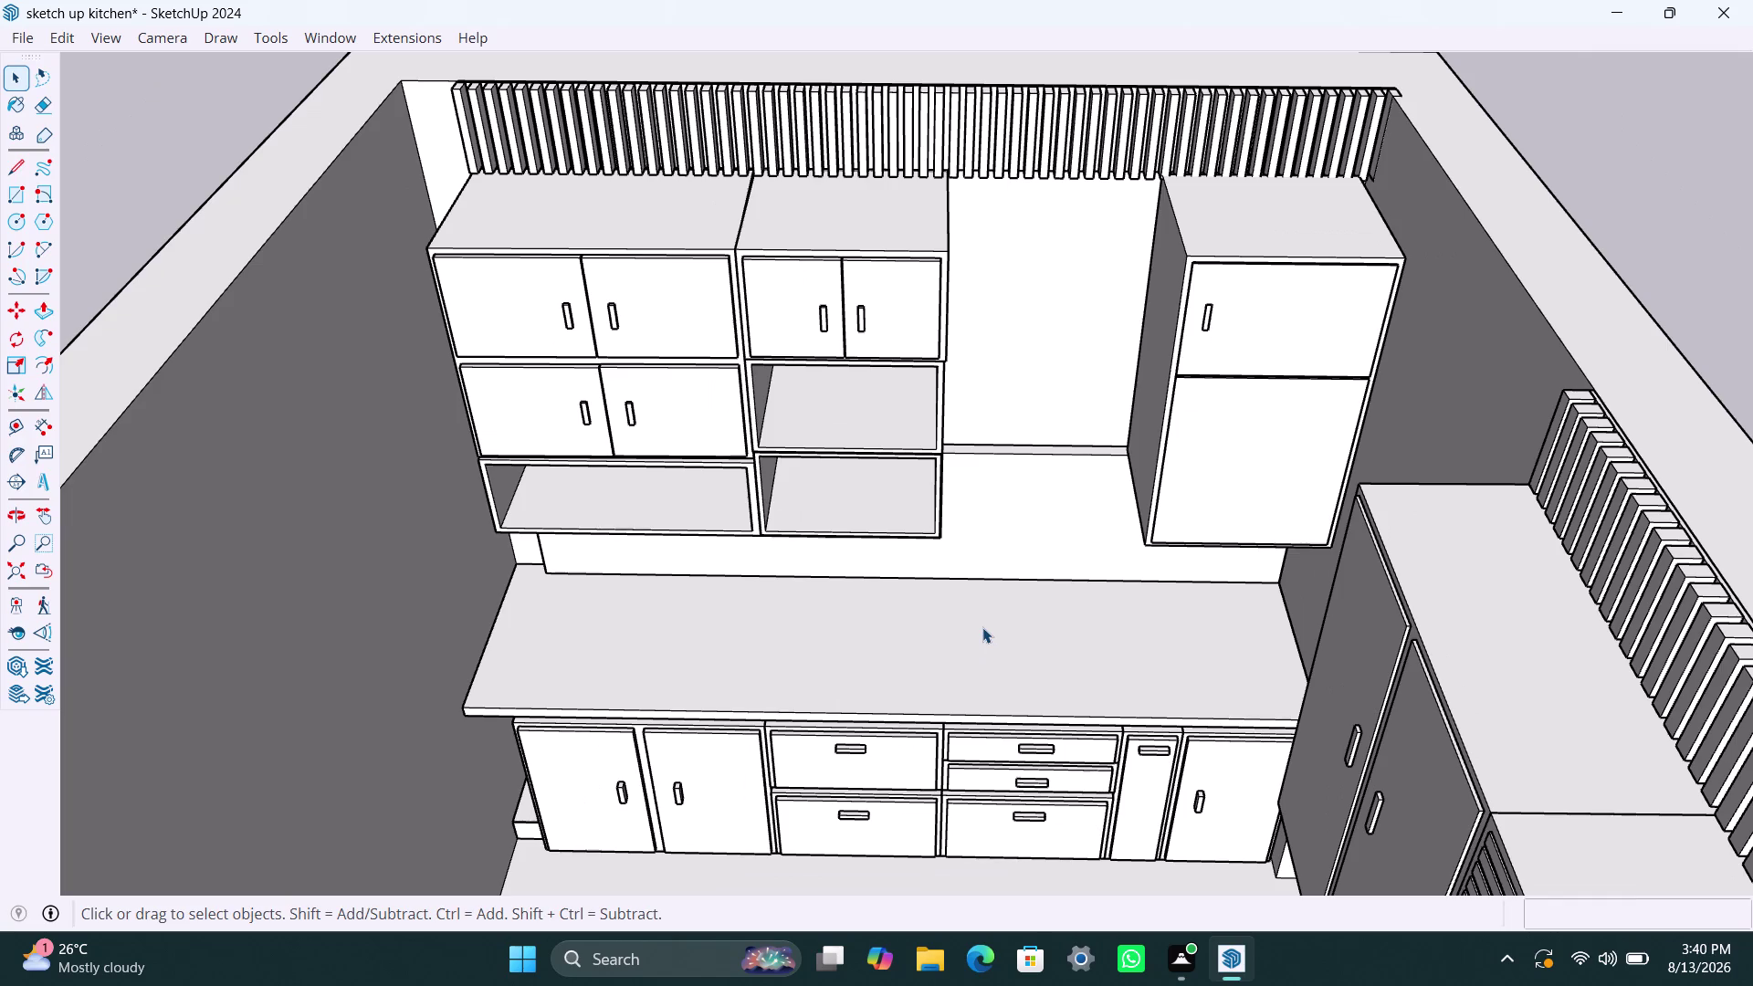
middle_click(982, 627)
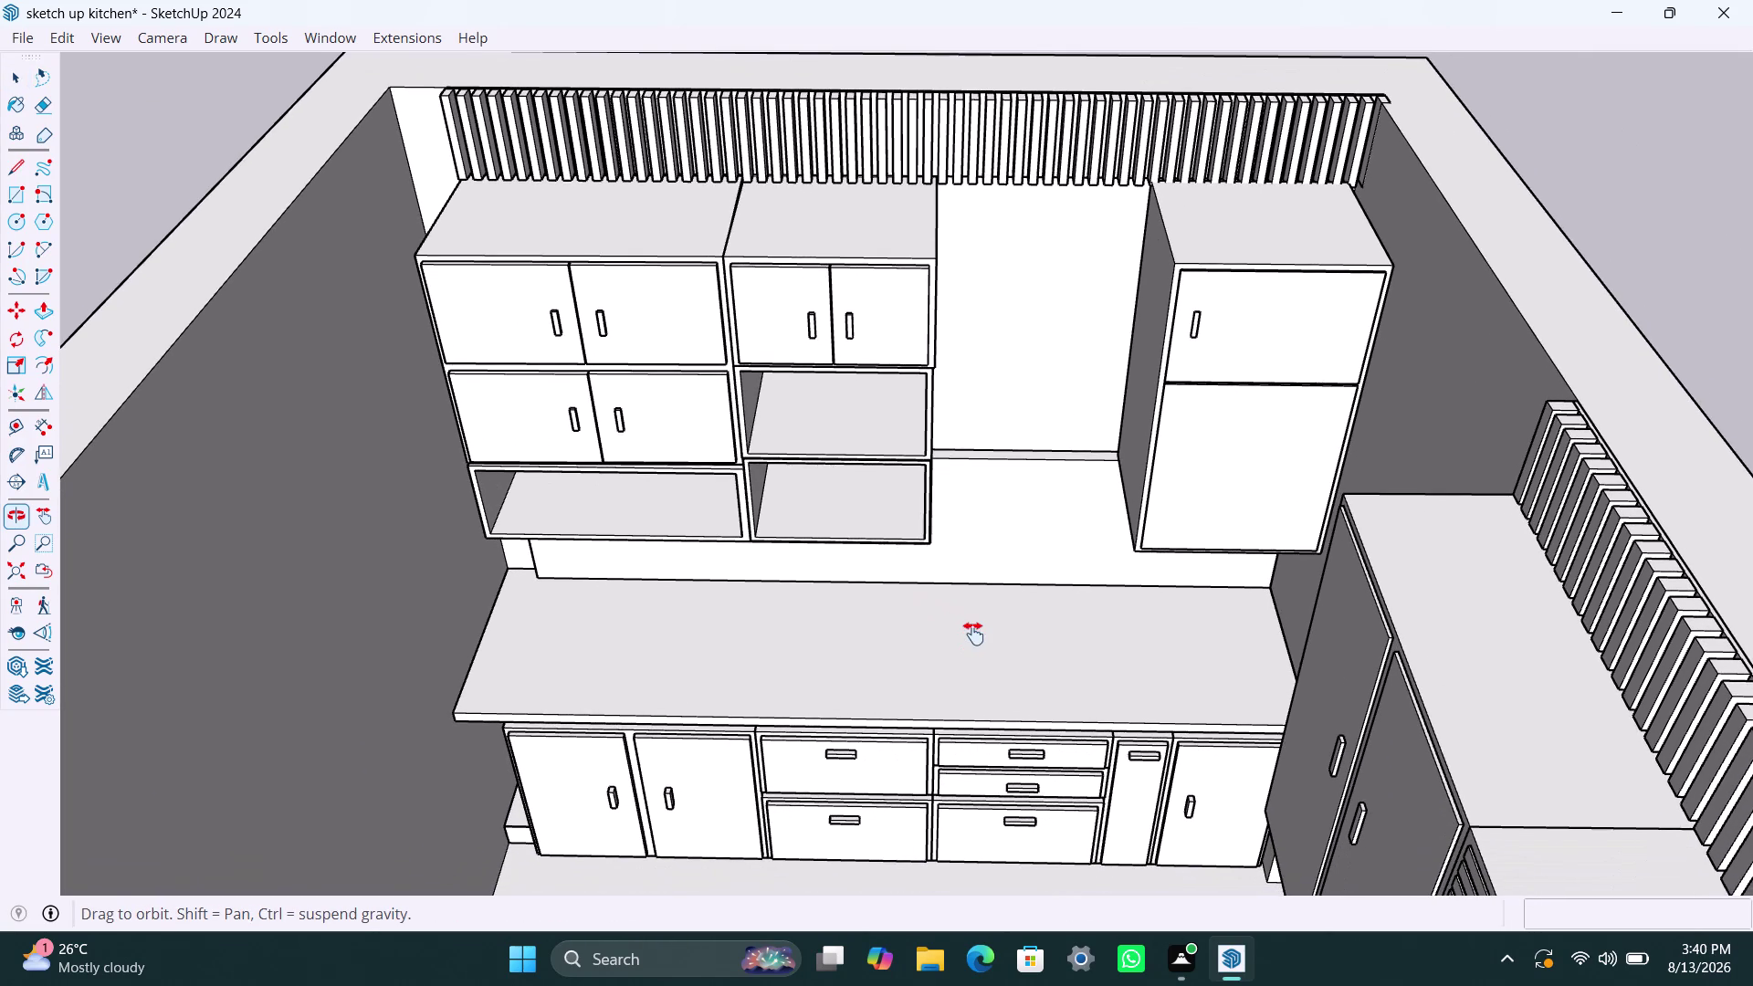
Orbit low across the countertop to see beneath the wall cabinets and backsplash.
scroll(up, 3)
middle_drag(964, 723, 968, 725)
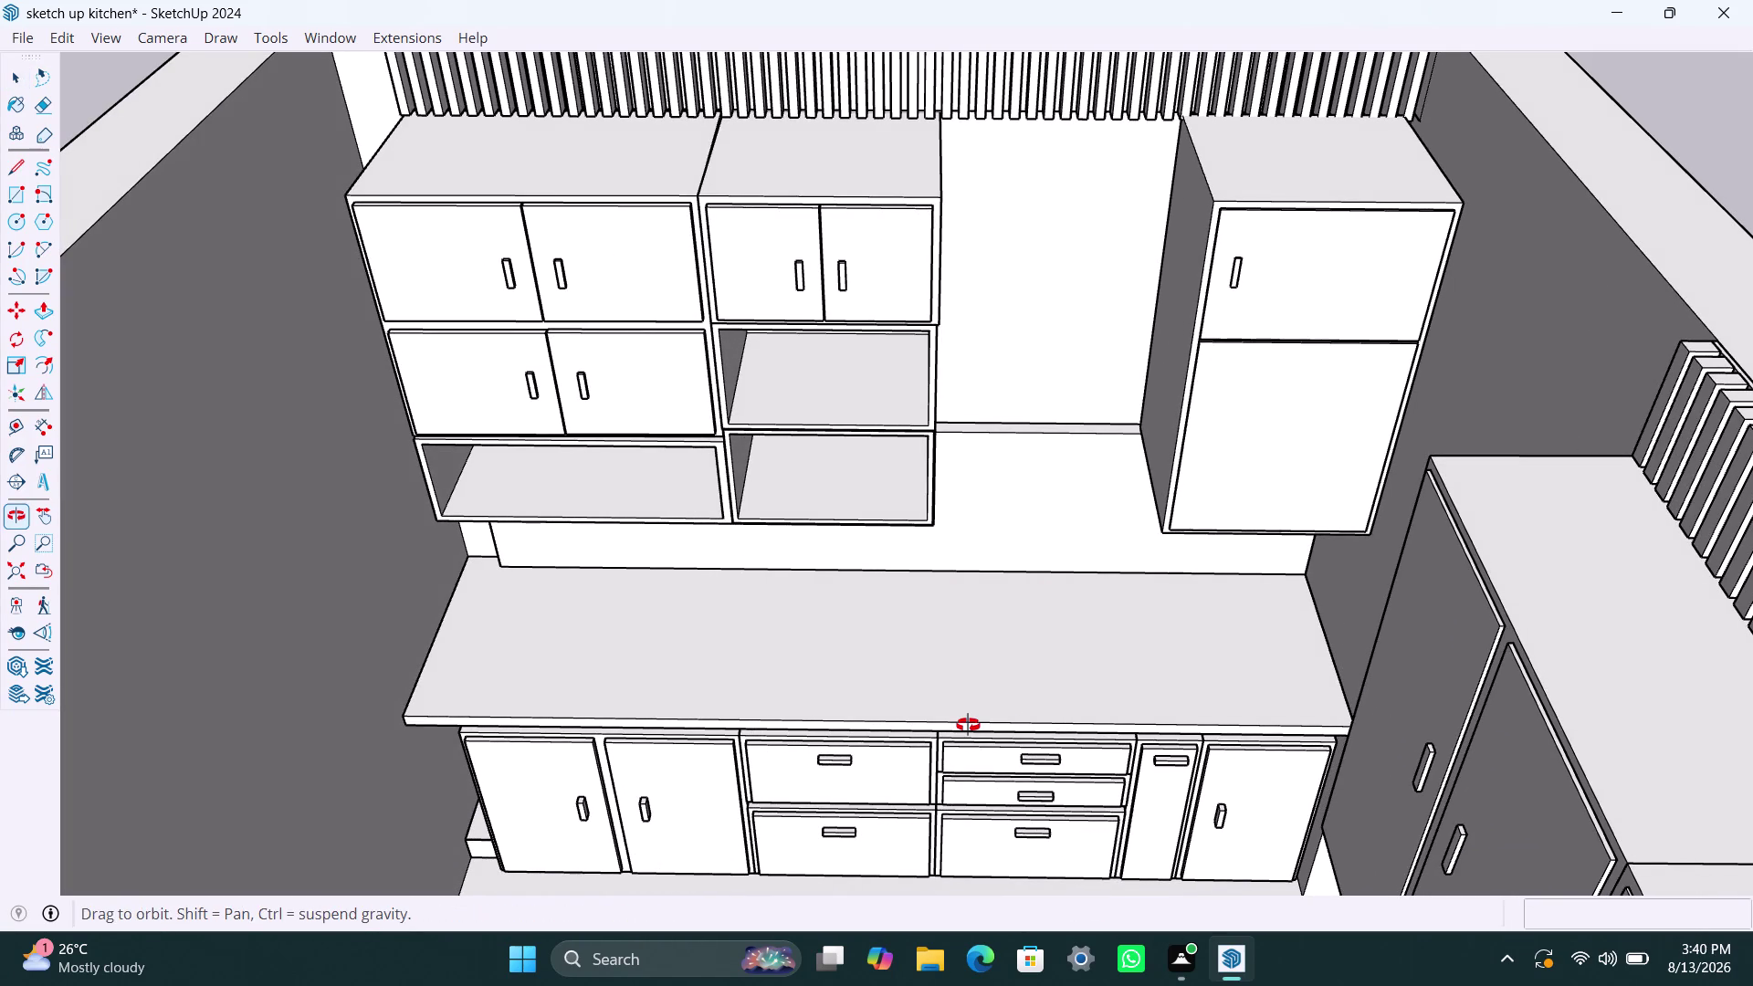
middle_drag(968, 725, 976, 729)
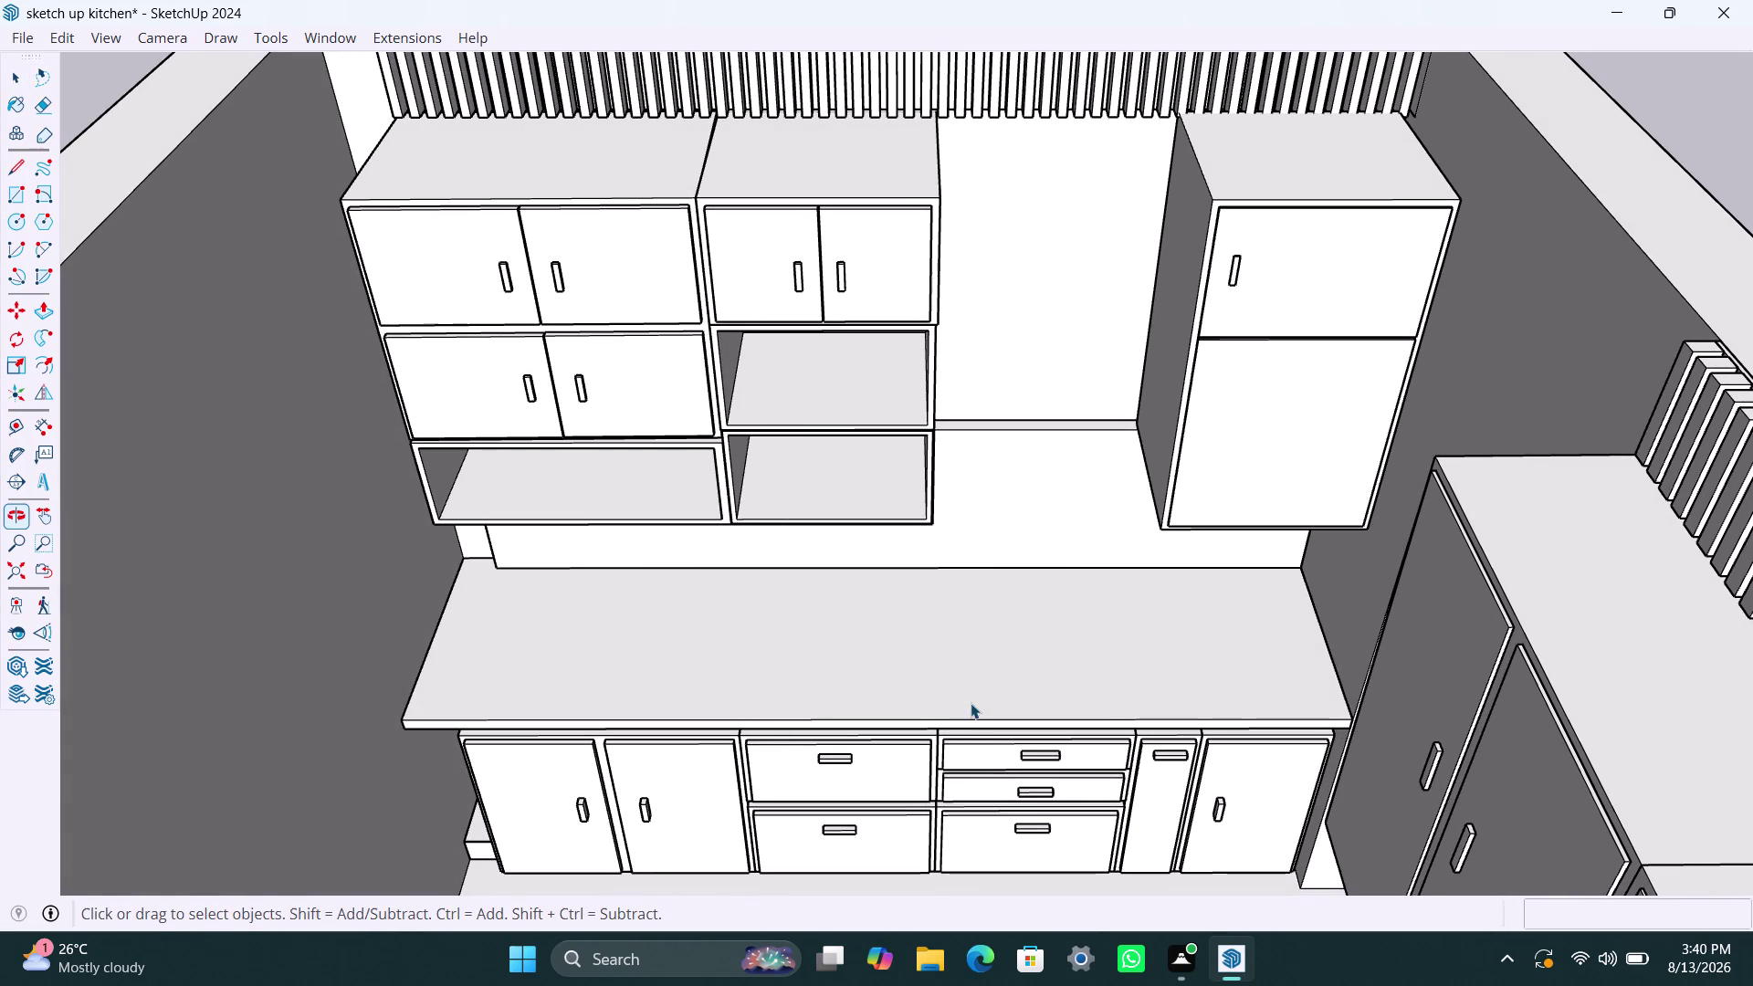
scroll(down, 3)
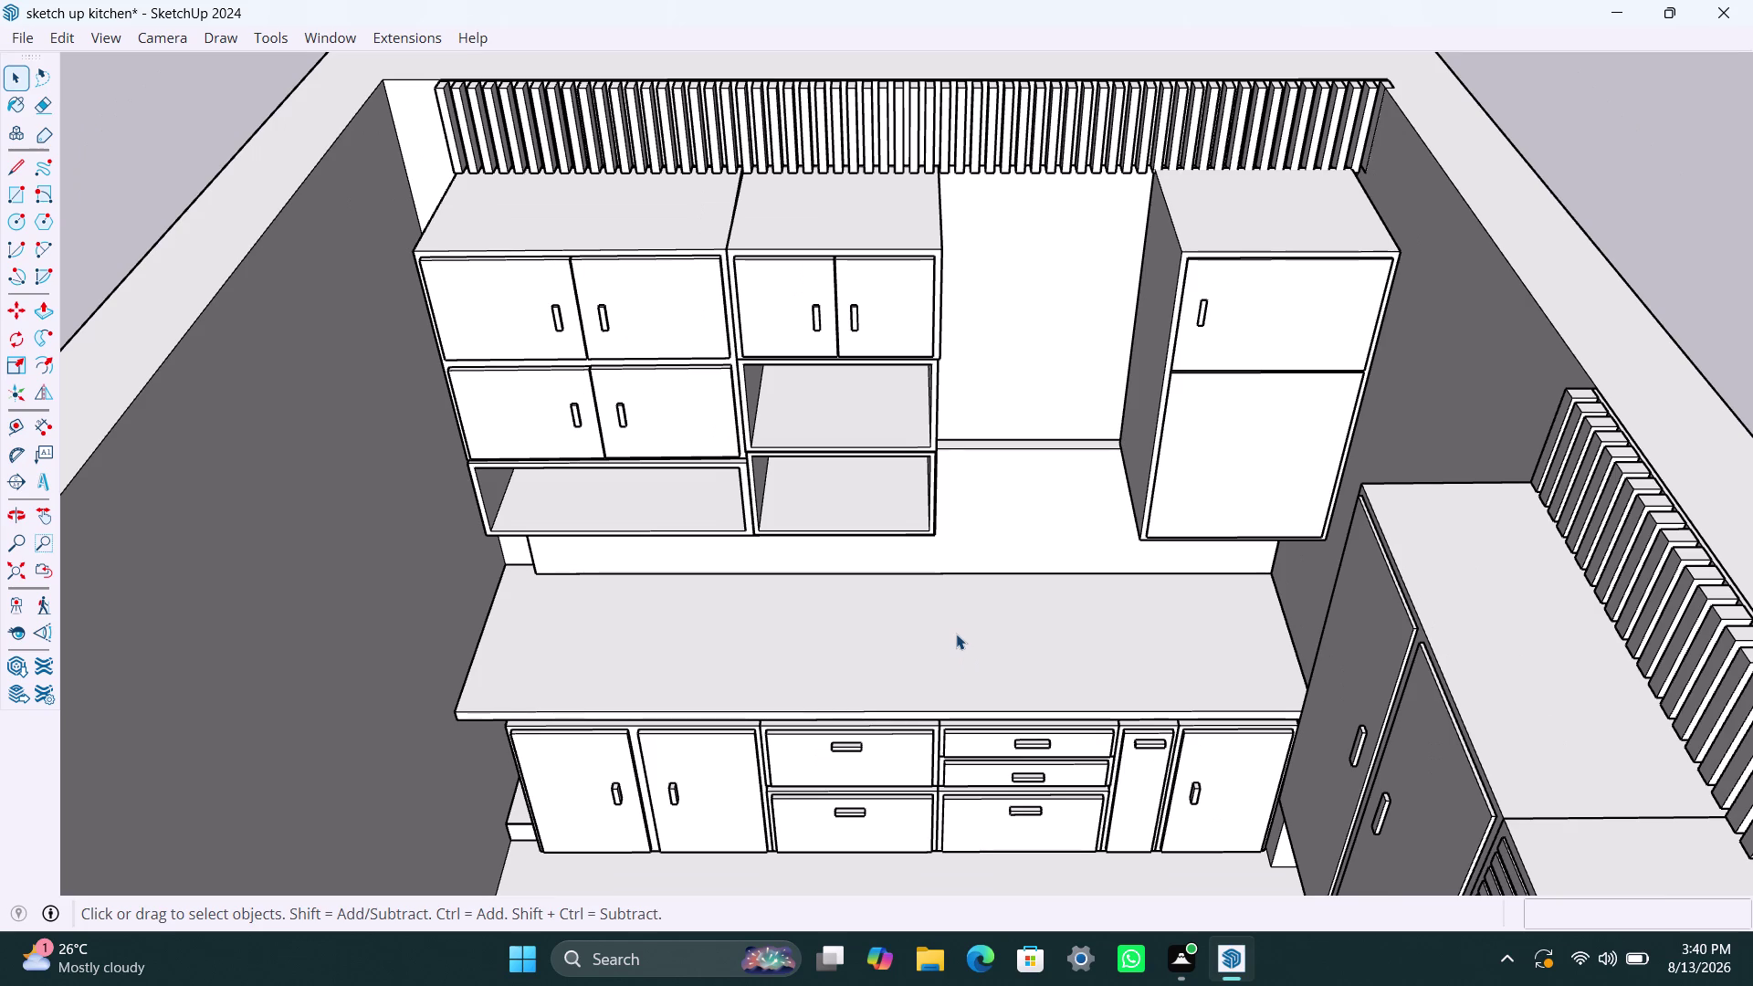
middle_drag(986, 726, 984, 723)
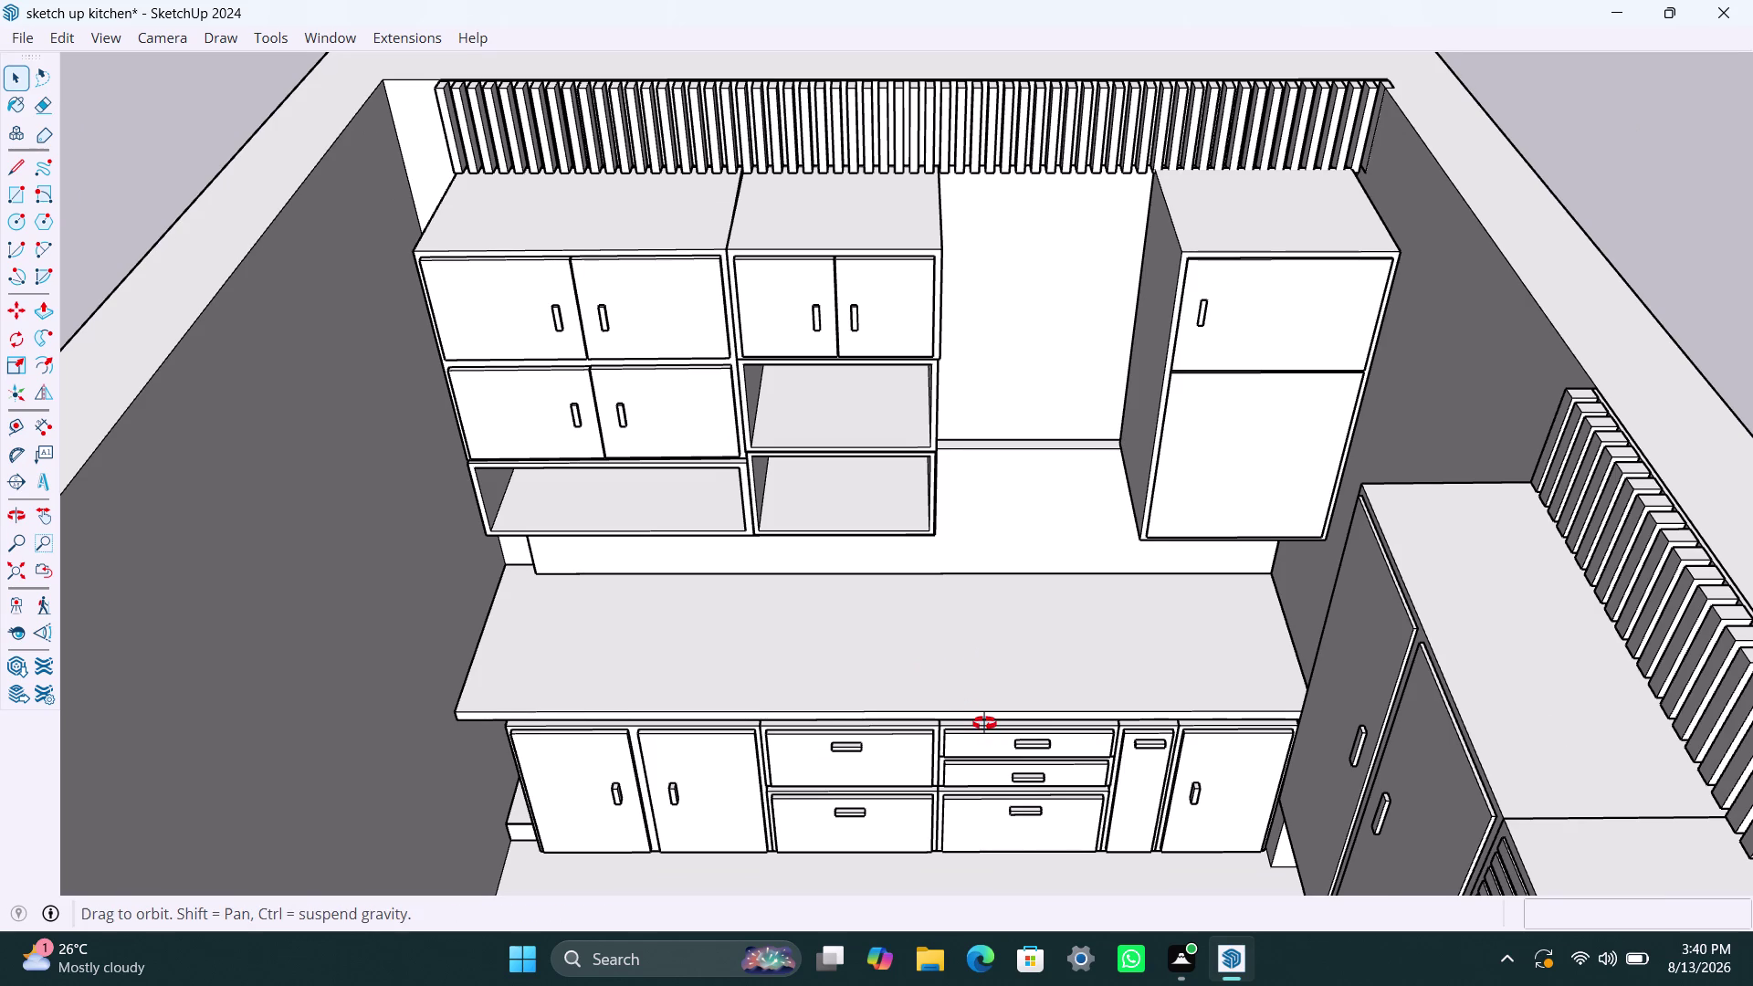
middle_drag(984, 723, 970, 658)
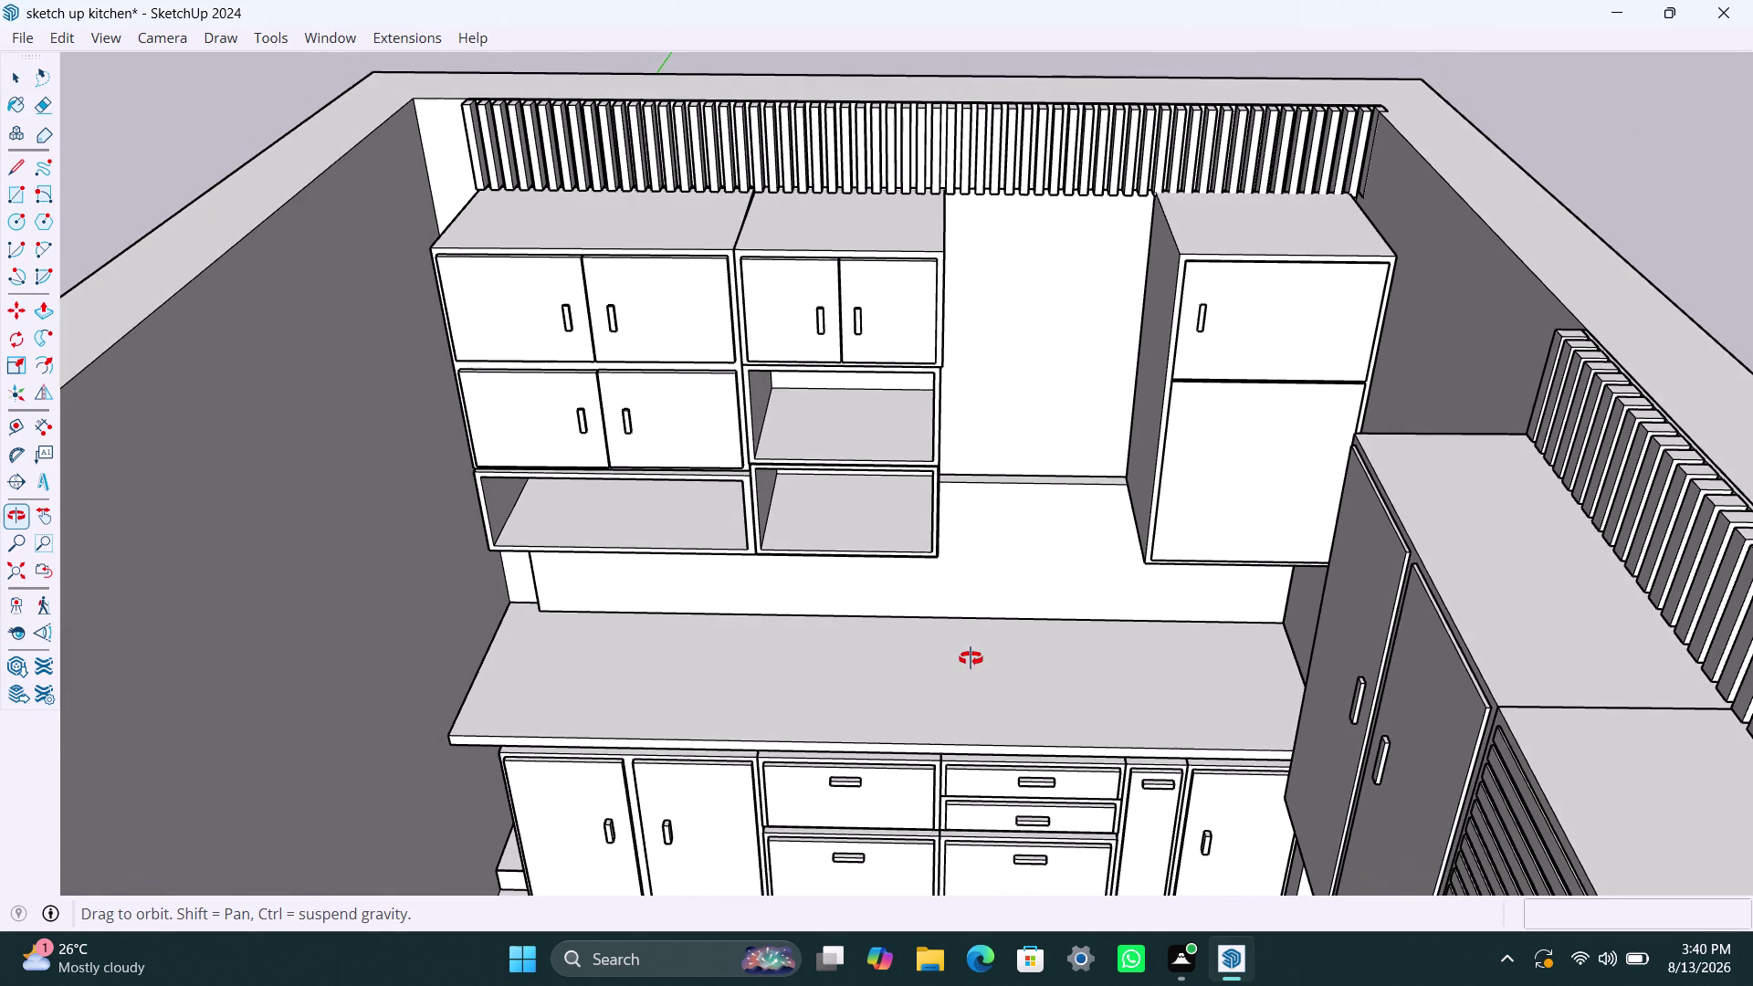
middle_drag(971, 659, 981, 618)
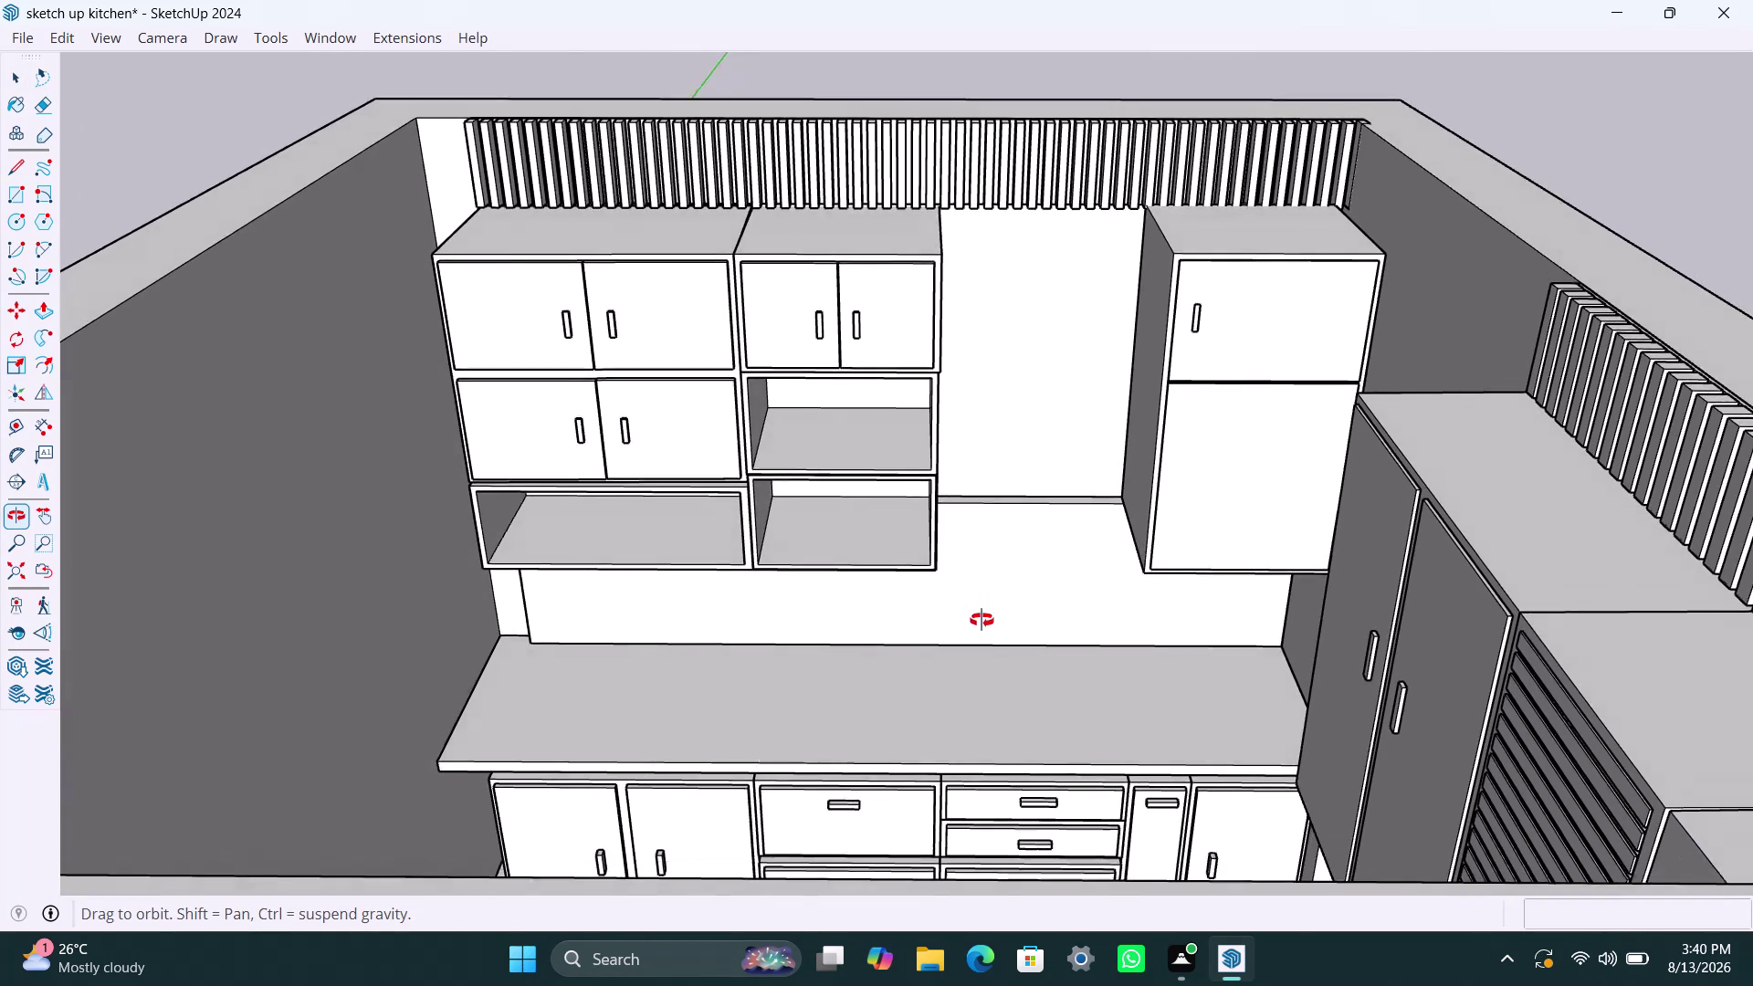
middle_drag(981, 618, 982, 620)
middle_click(950, 650)
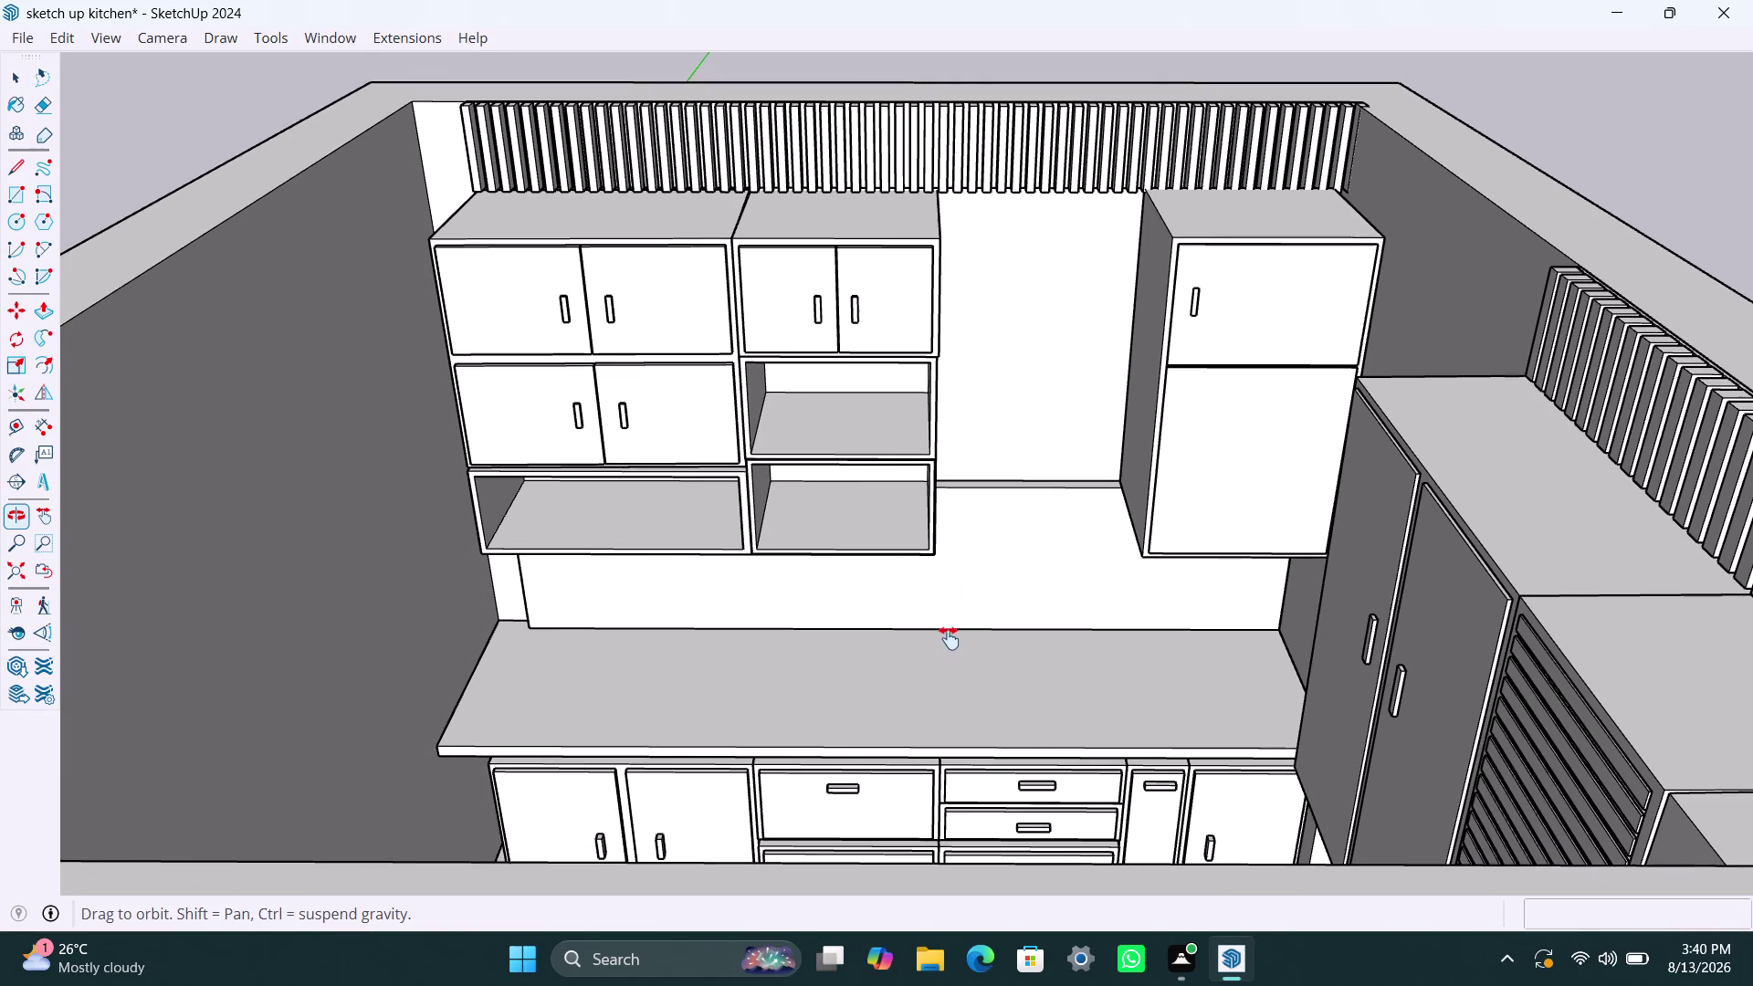
Orbit toward the tall two-door unit, then back out to frame the full kitchen wall.
scroll(up, 3)
scroll(down, 3)
middle_drag(942, 636, 935, 679)
scroll(up, 3)
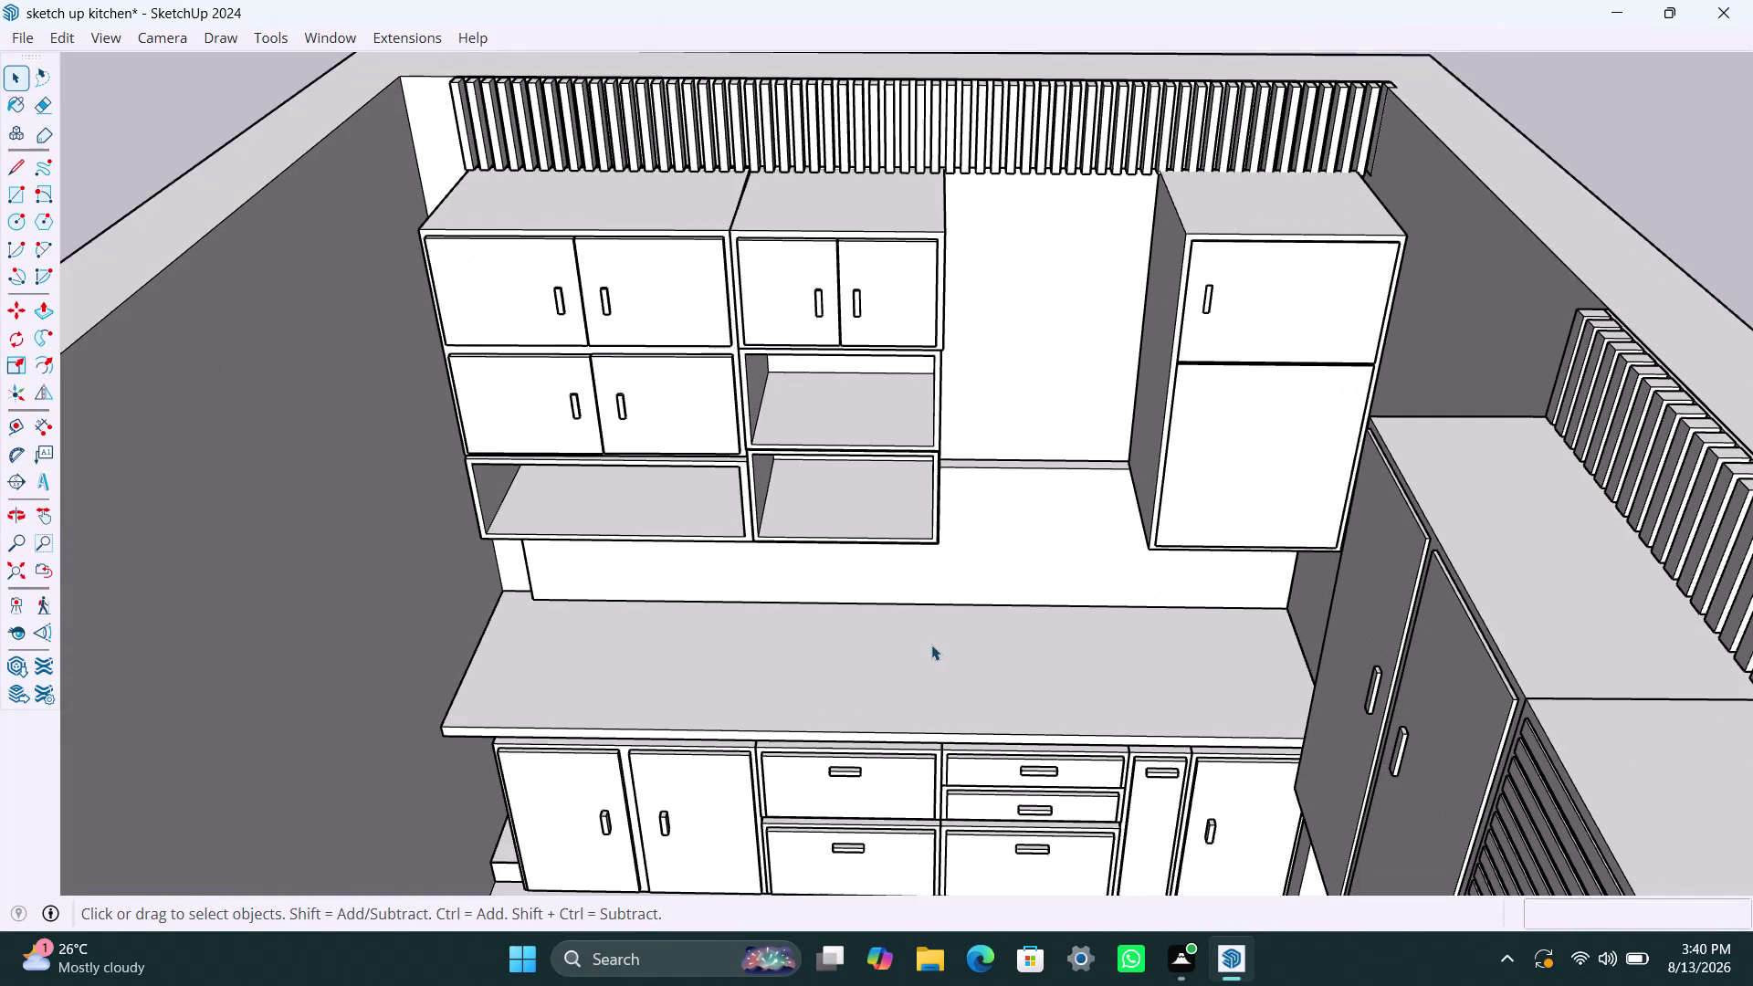
middle_drag(932, 645, 943, 622)
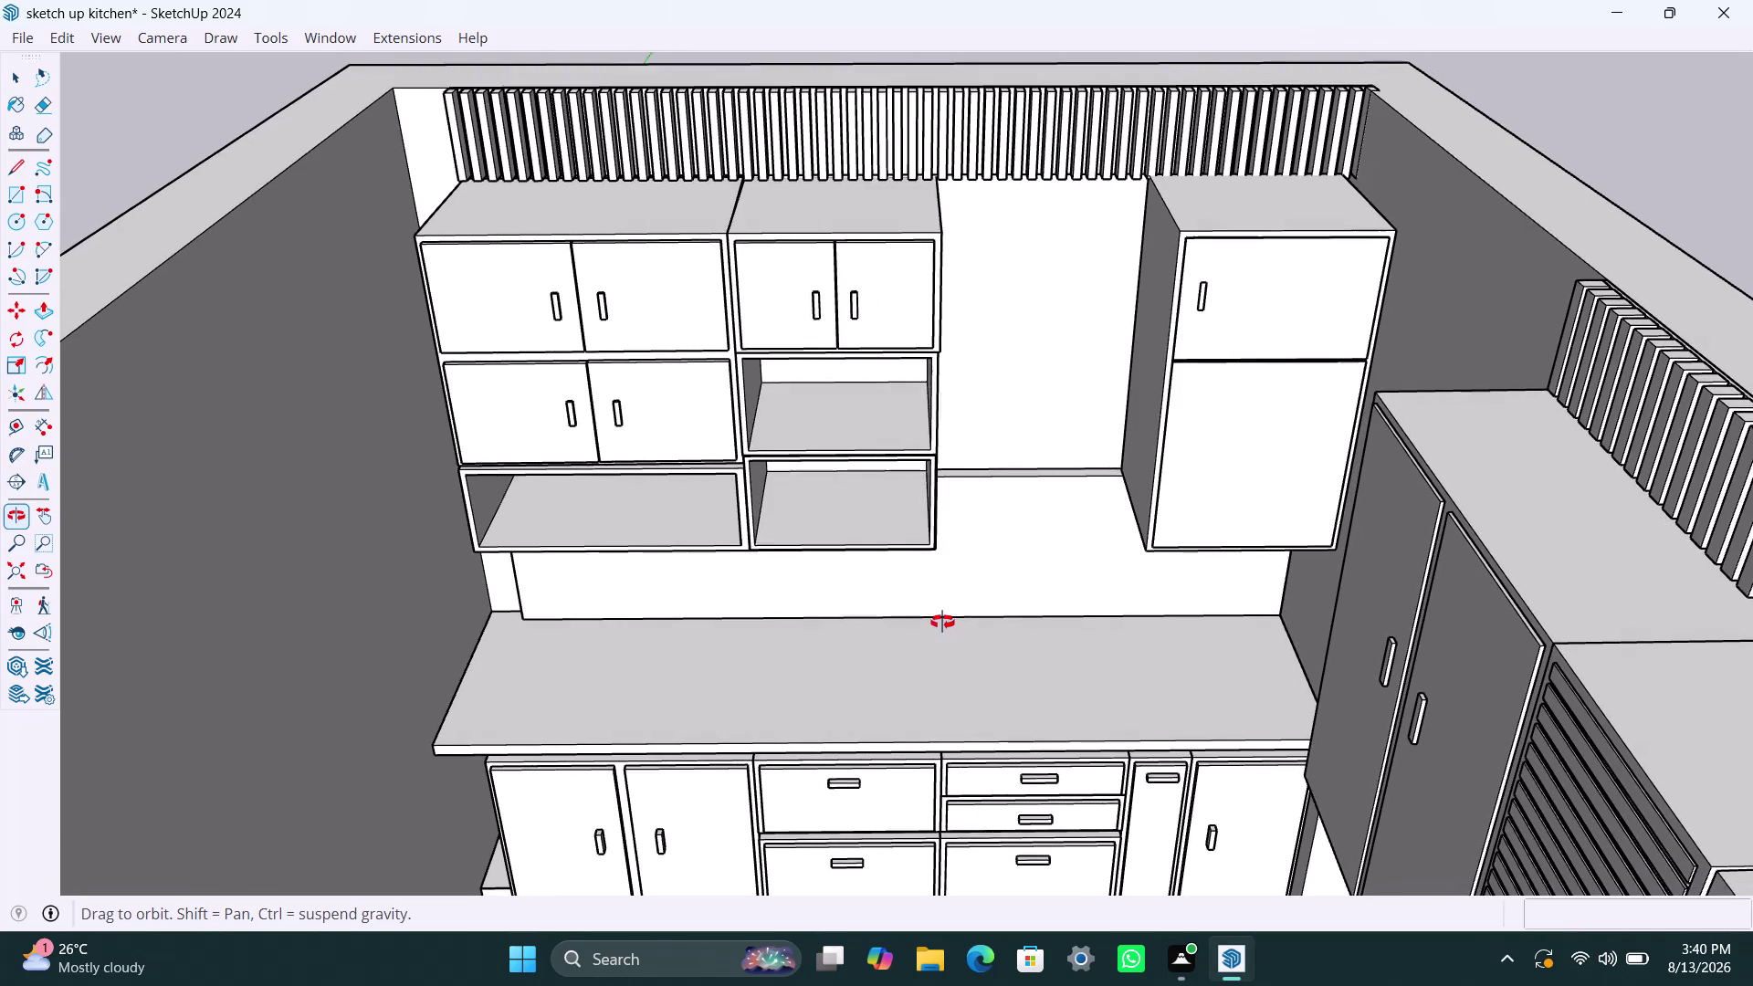
middle_drag(943, 623, 942, 622)
scroll(down, 3)
scroll(up, 3)
middle_drag(938, 616, 936, 615)
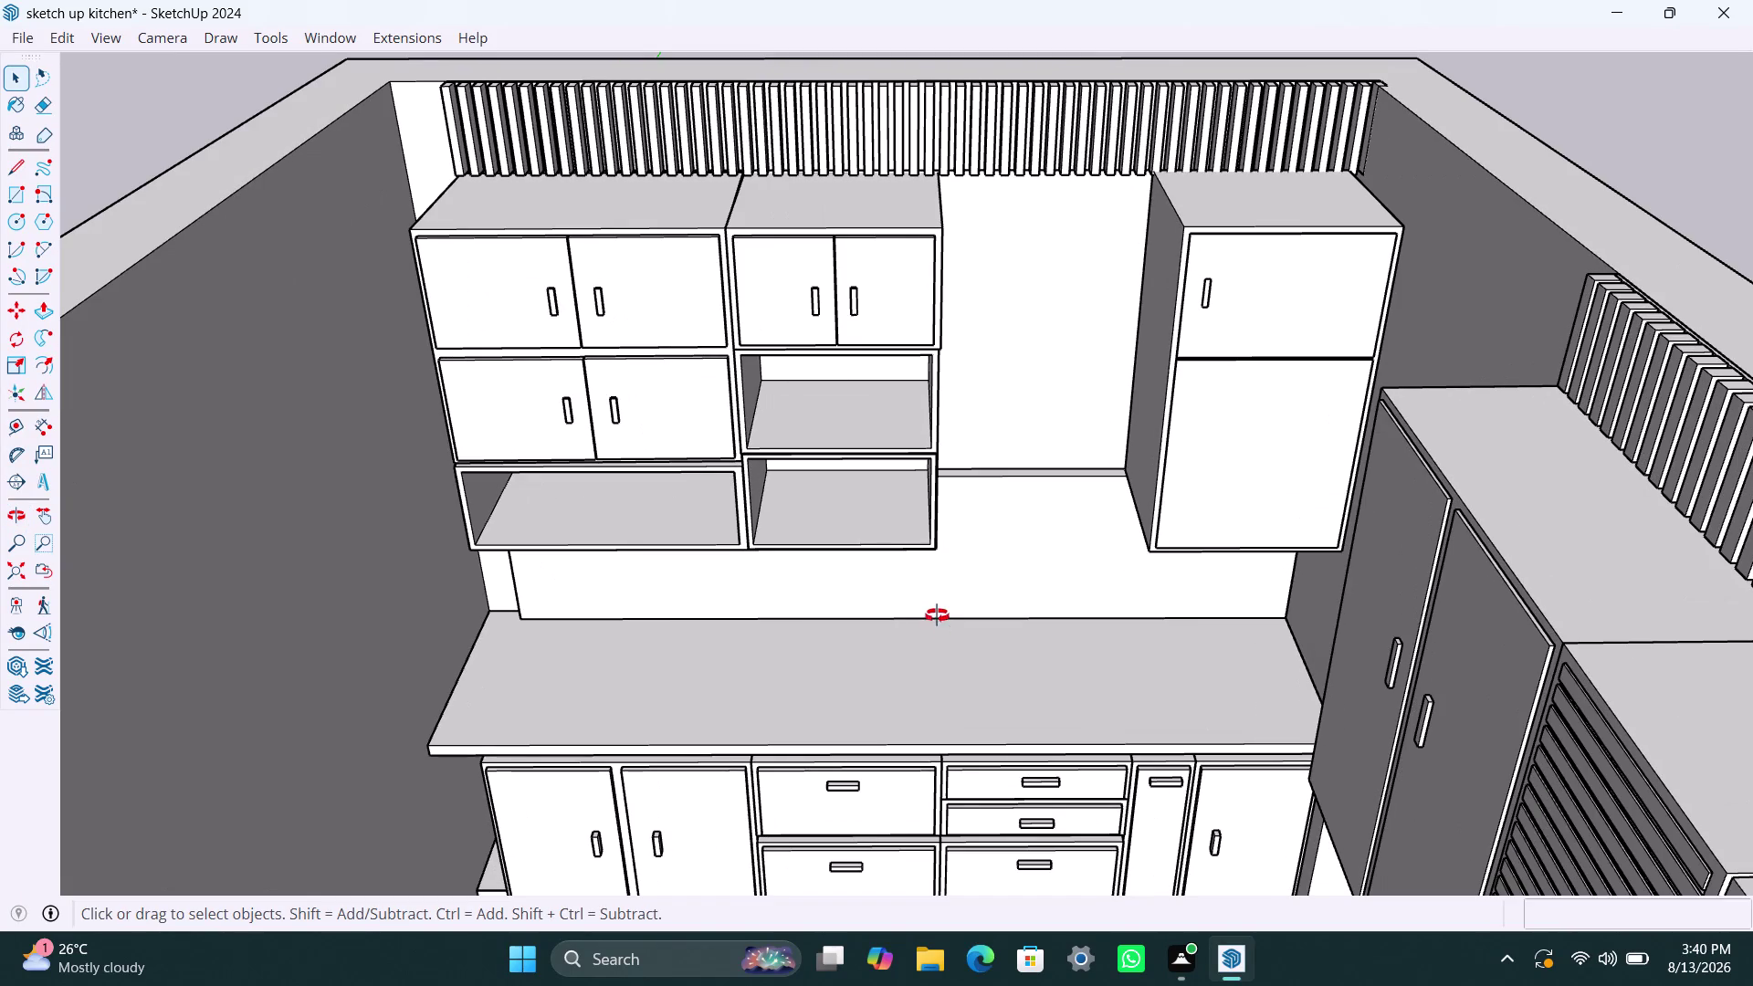
middle_drag(937, 616, 933, 597)
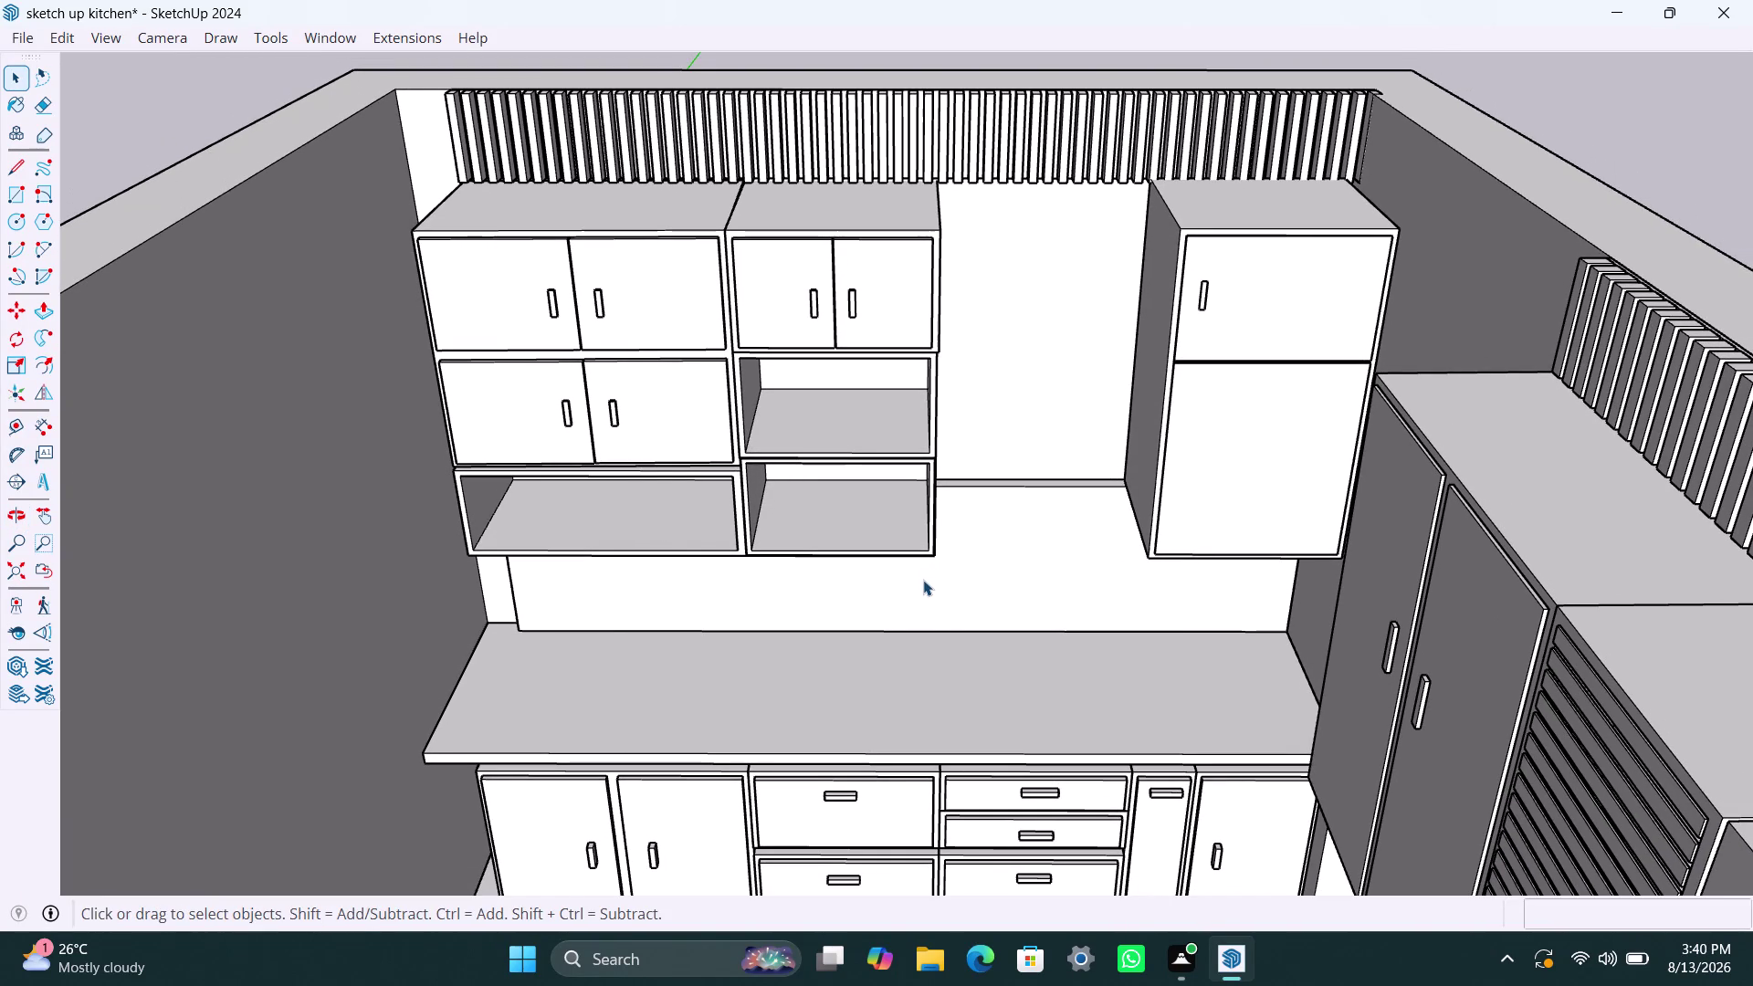
middle_drag(921, 592, 918, 580)
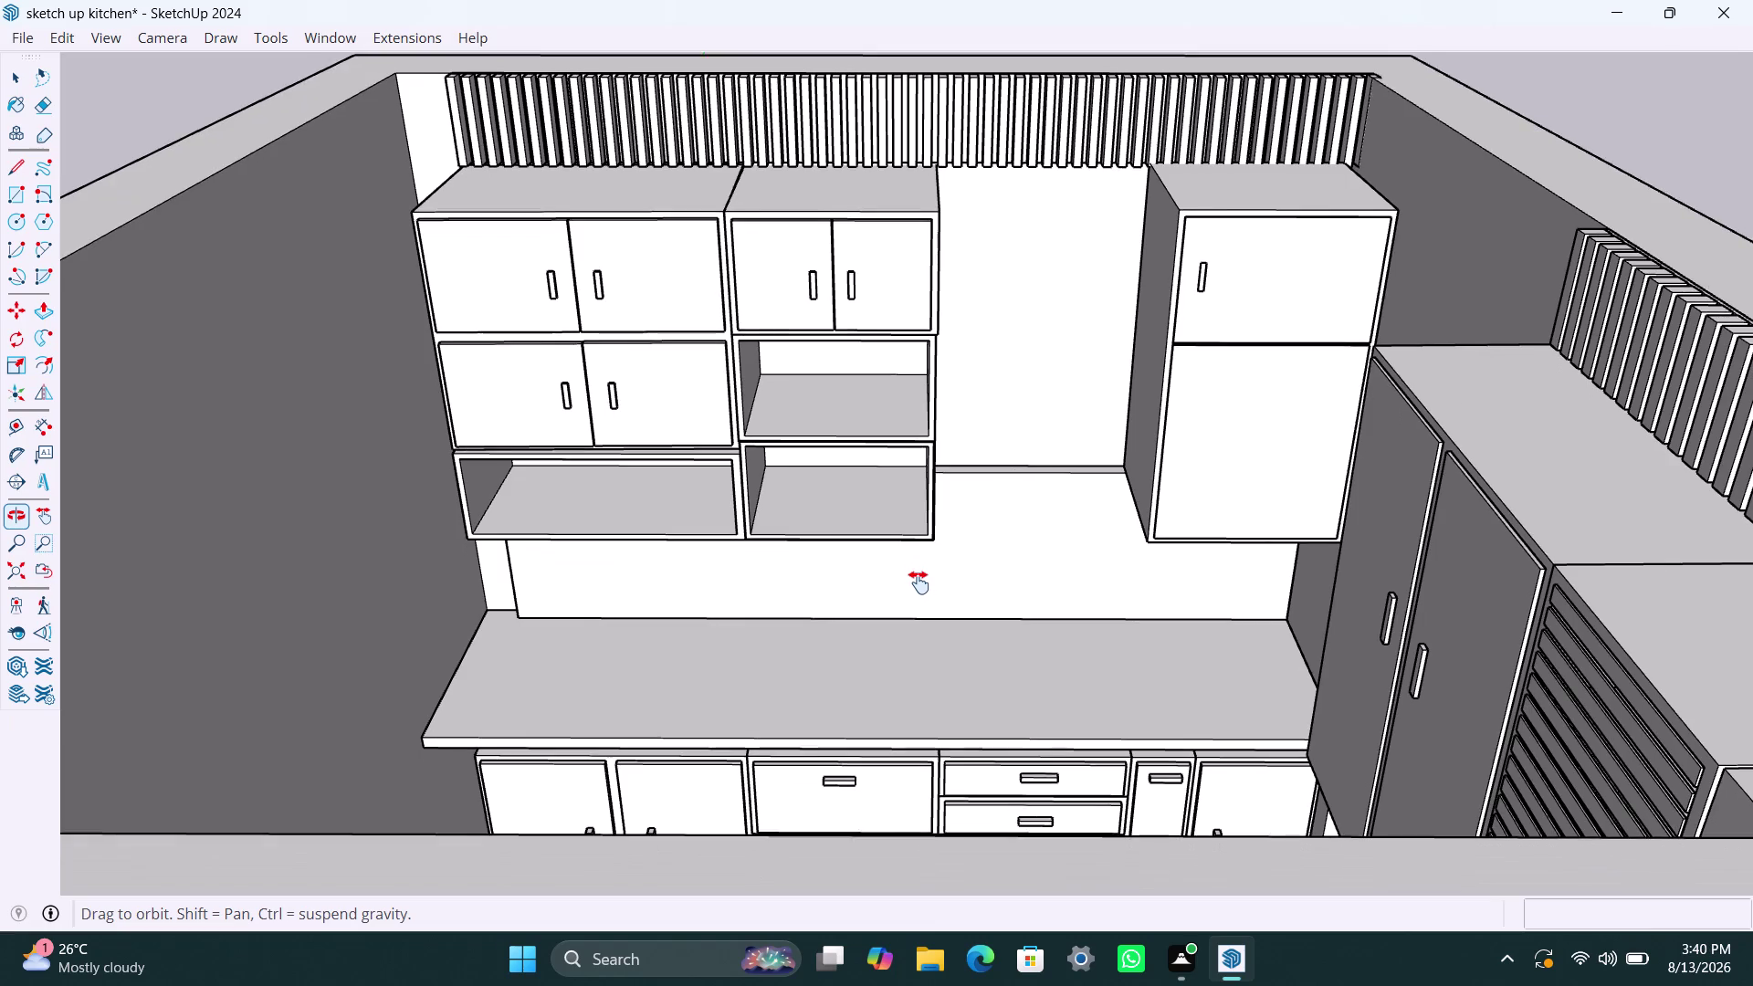
middle_drag(919, 580, 919, 604)
scroll(down, 3)
middle_drag(919, 511, 921, 567)
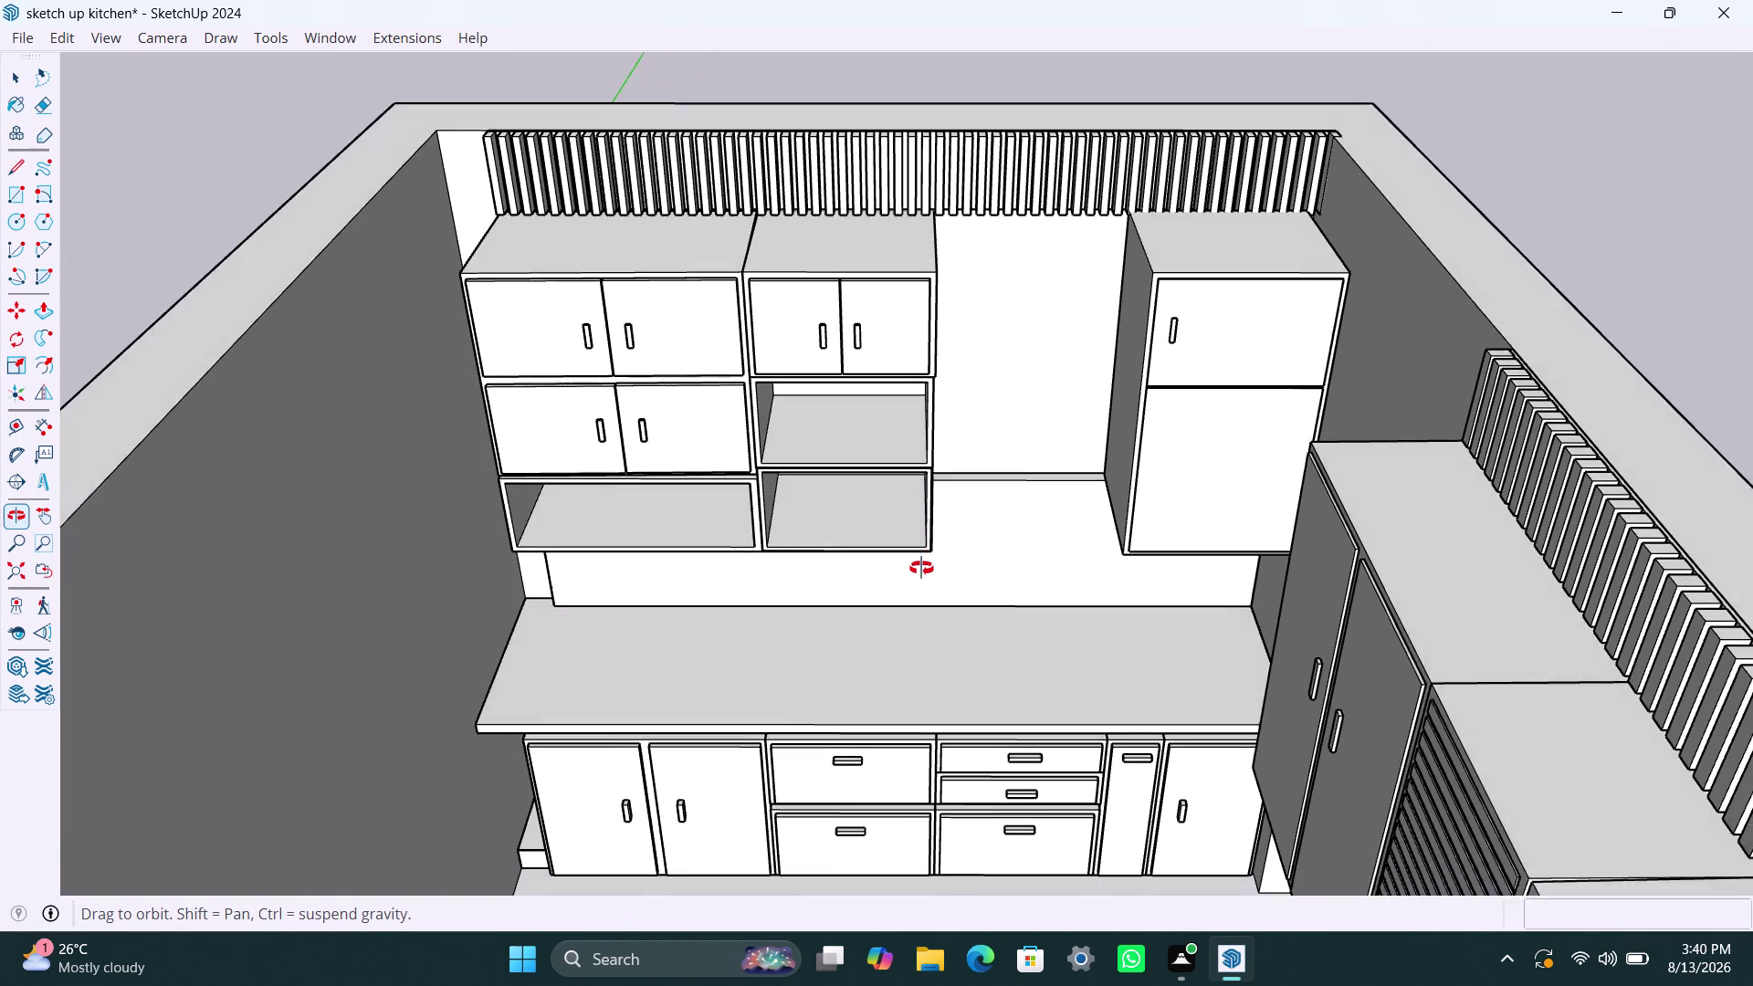
middle_drag(921, 568, 922, 547)
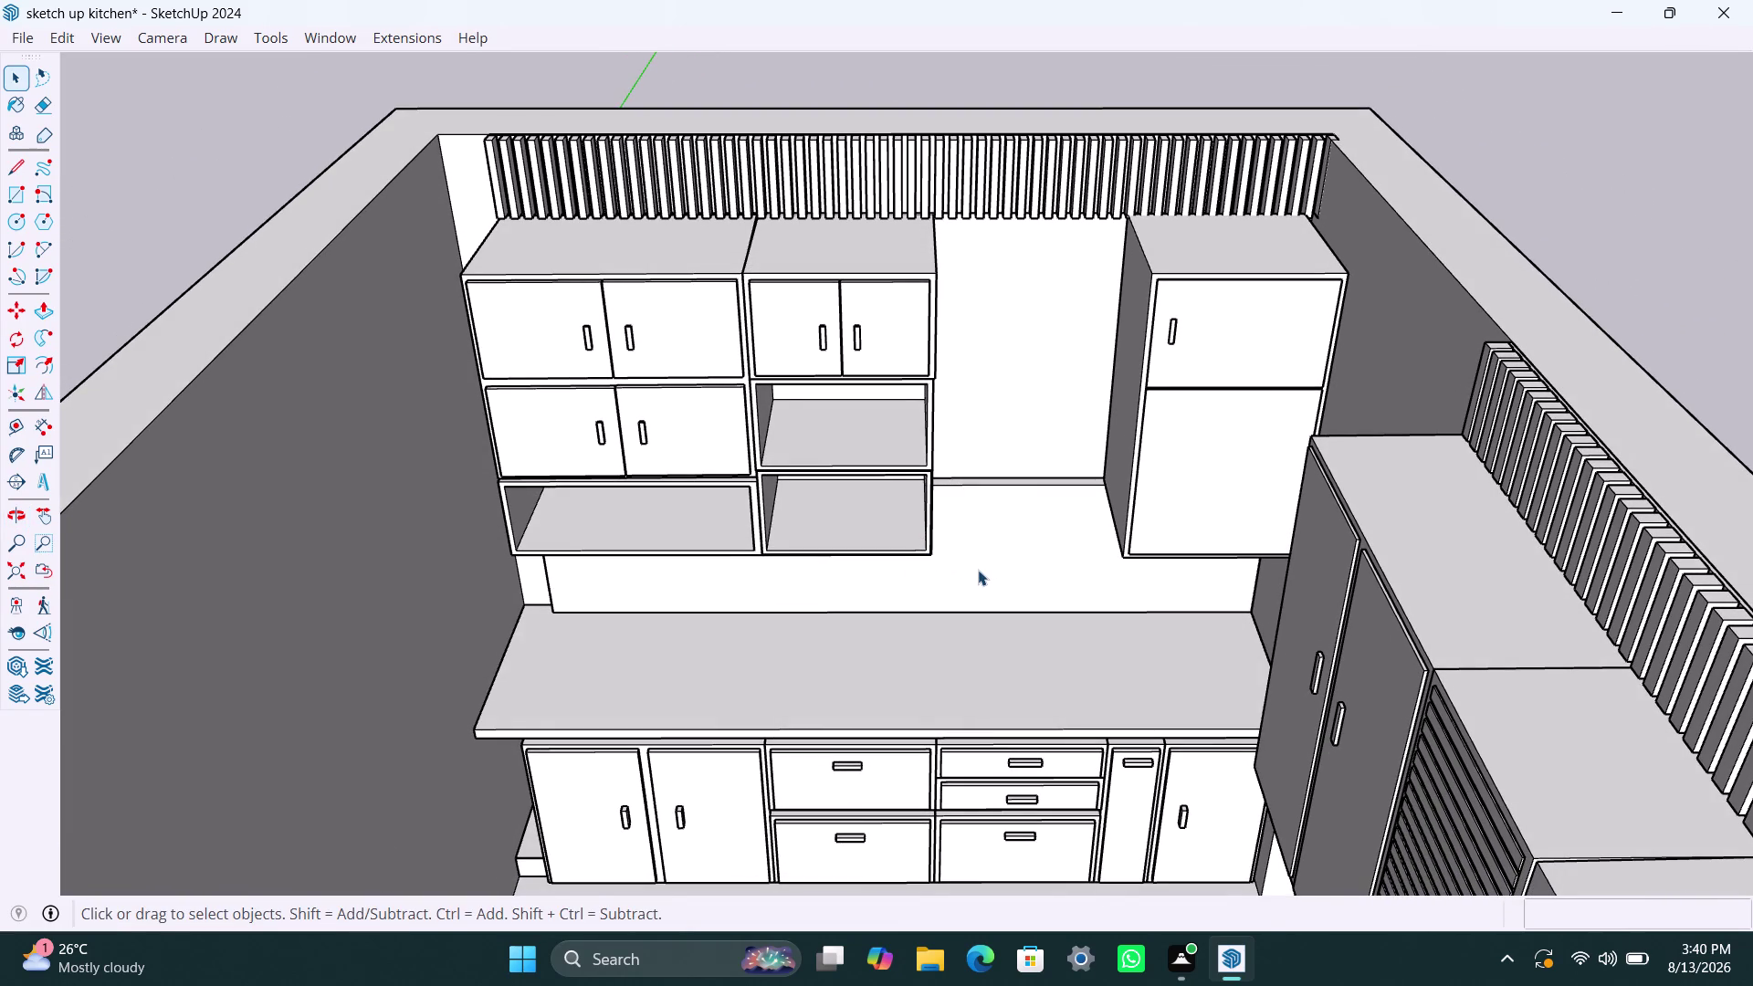